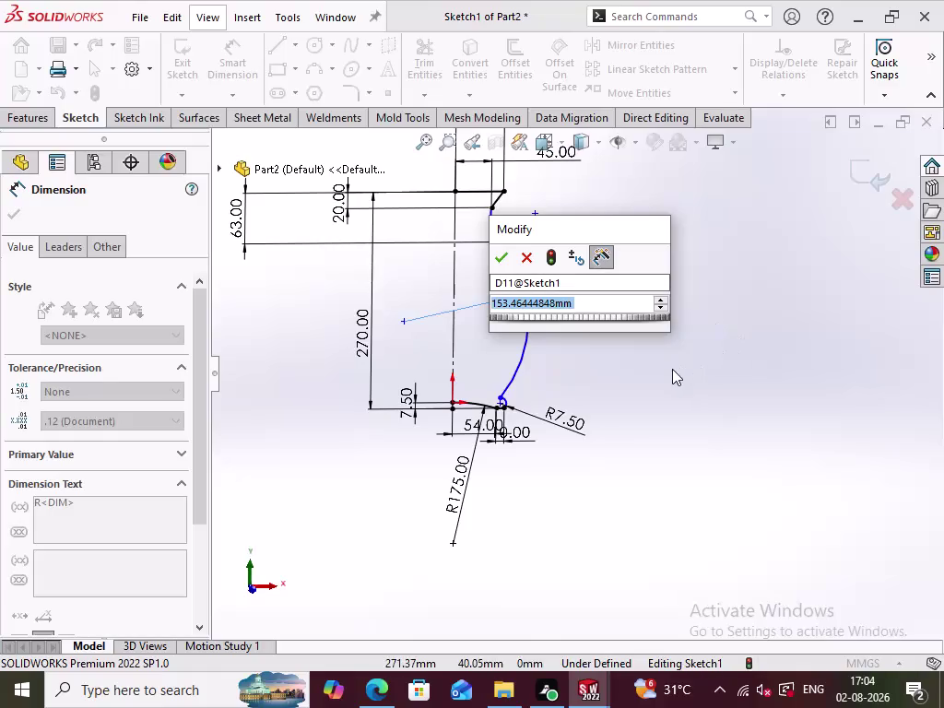
Discard the pending radius change and dismiss the sketch shortcut menu.
click(529, 251)
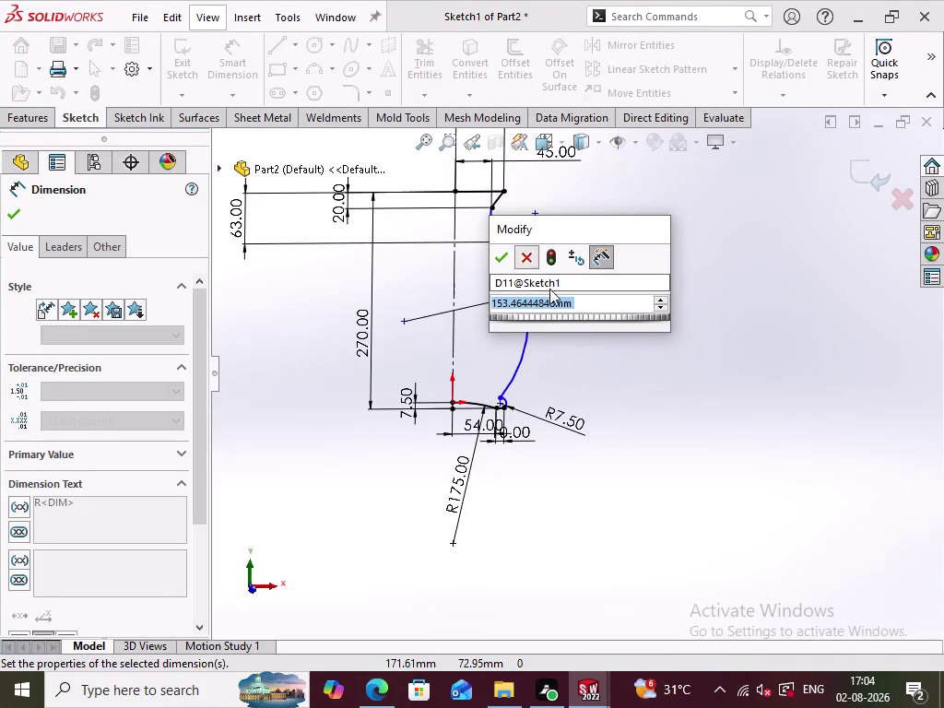
click(580, 353)
right_click(574, 274)
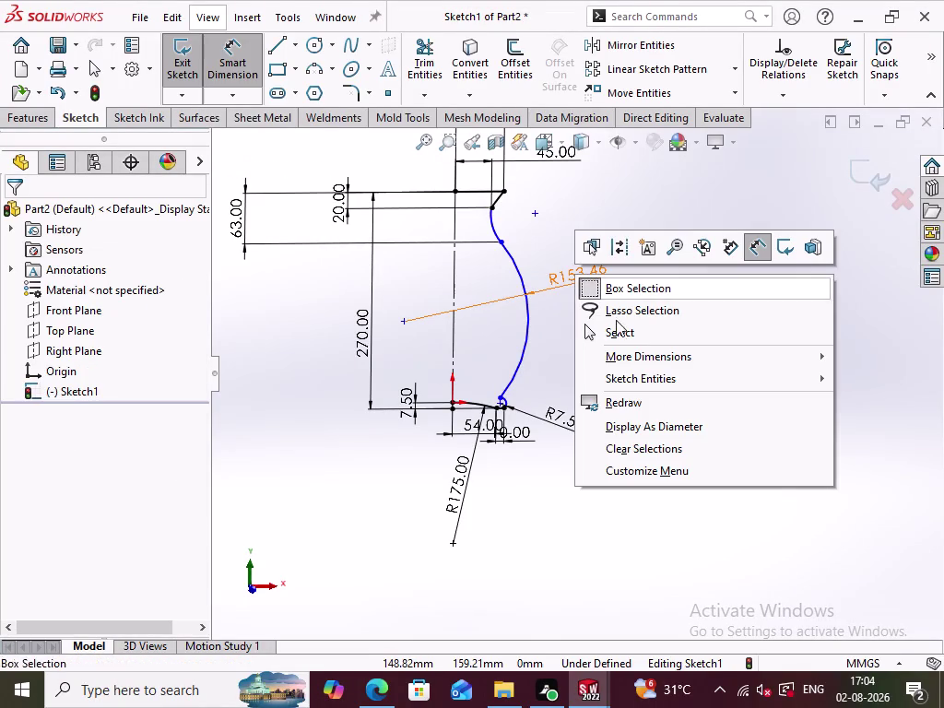
click(554, 495)
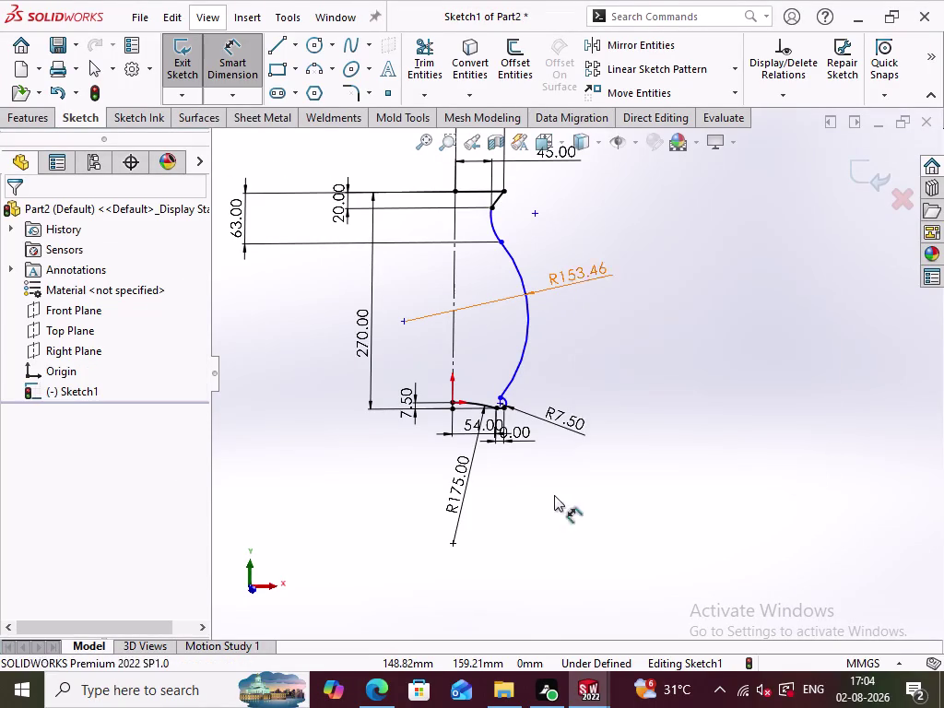
Try a 195 radius on the main arc, then undo the oversized result.
double_click(573, 280)
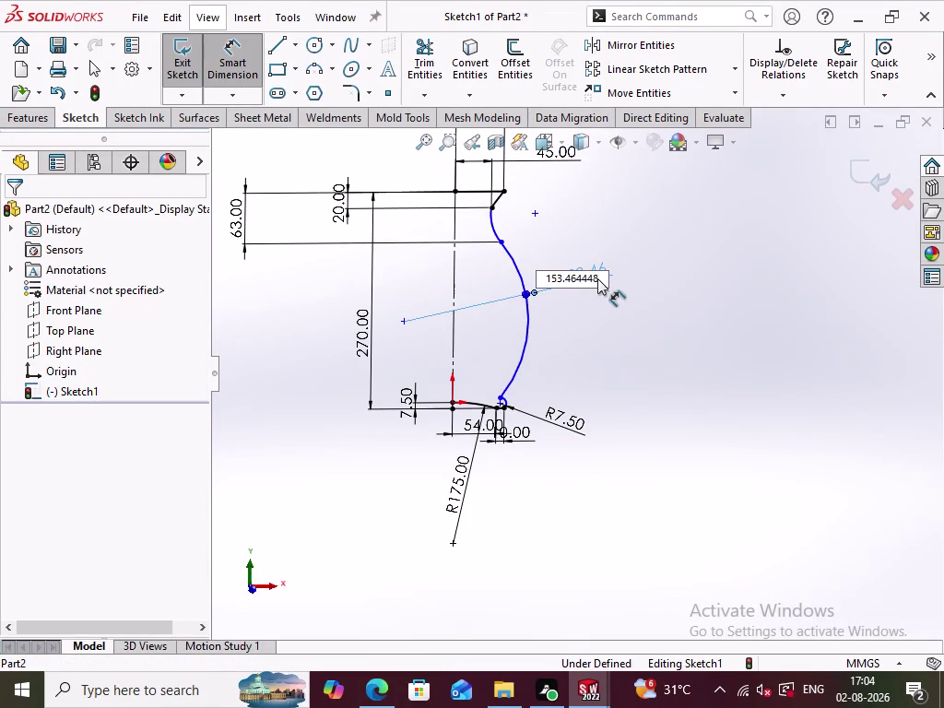
drag(597, 278, 531, 282)
key(1)
key(9)
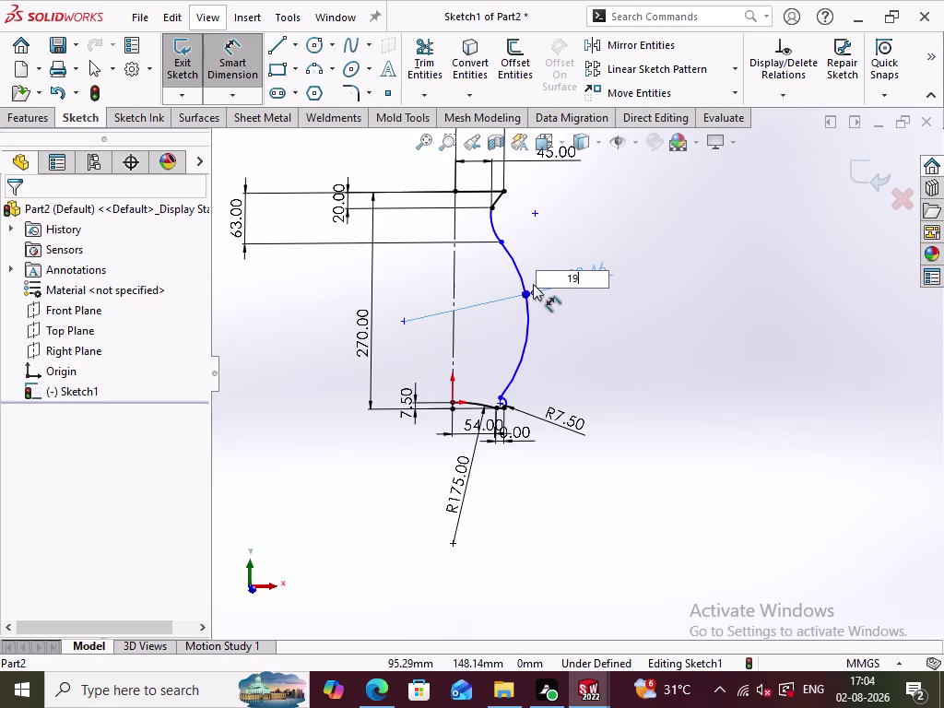
key(5)
key(Return)
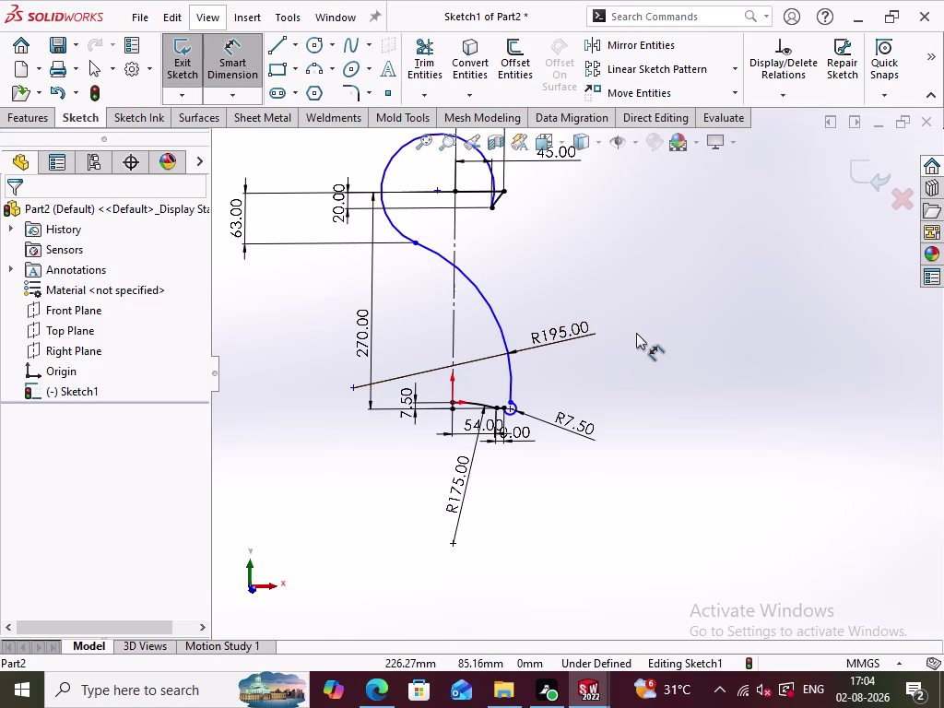
key(ctrl+z)
Reshape the neck by repositioning the curve's upper endpoint.
click(637, 335)
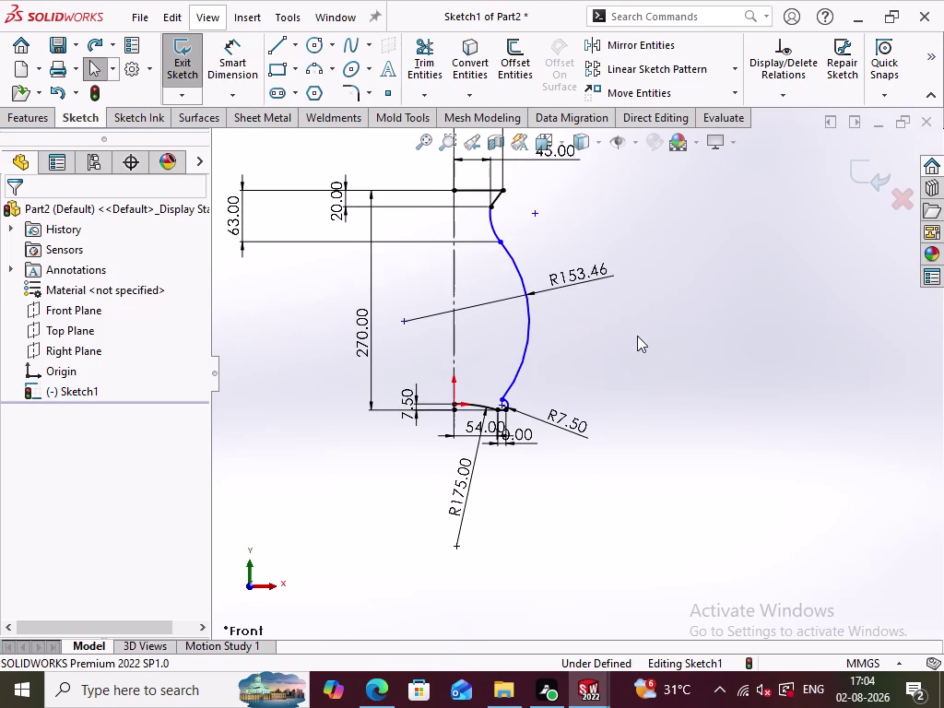
right_click(583, 278)
click(633, 468)
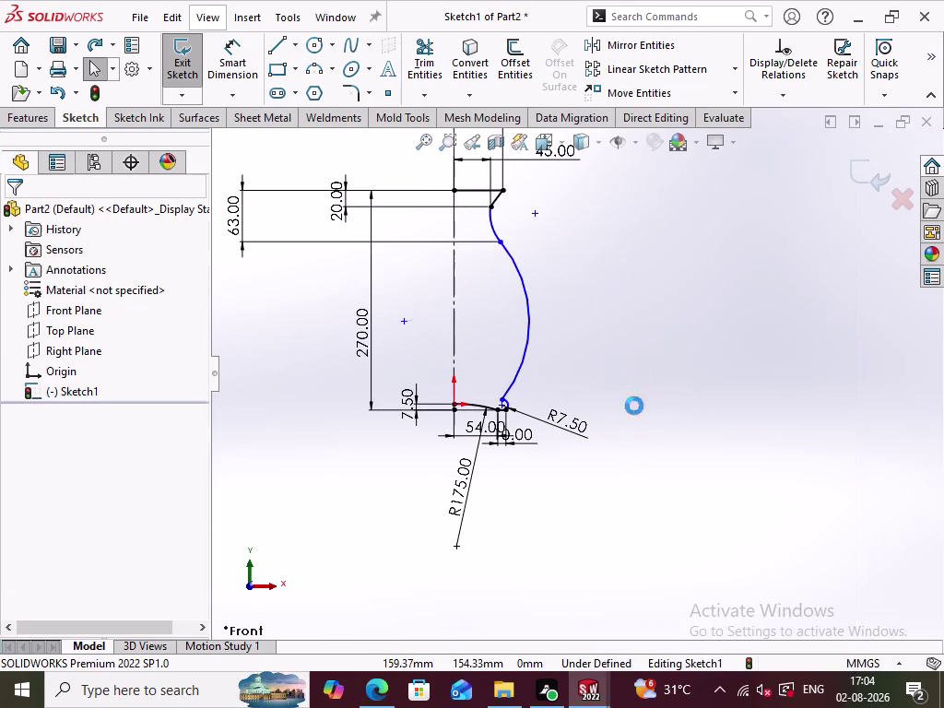
click(638, 334)
click(495, 206)
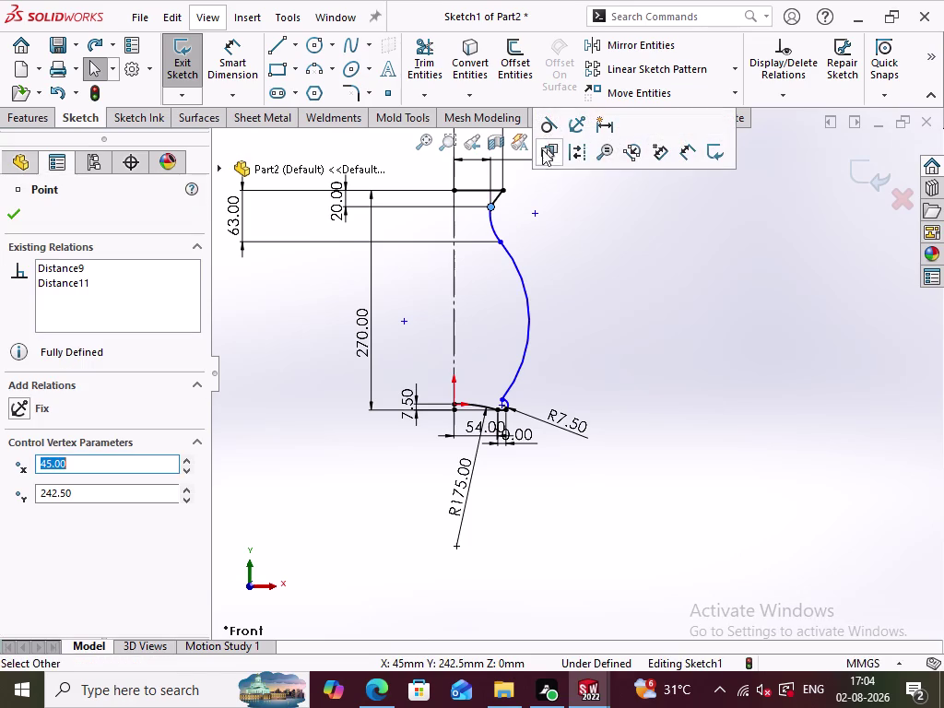
click(556, 126)
click(566, 271)
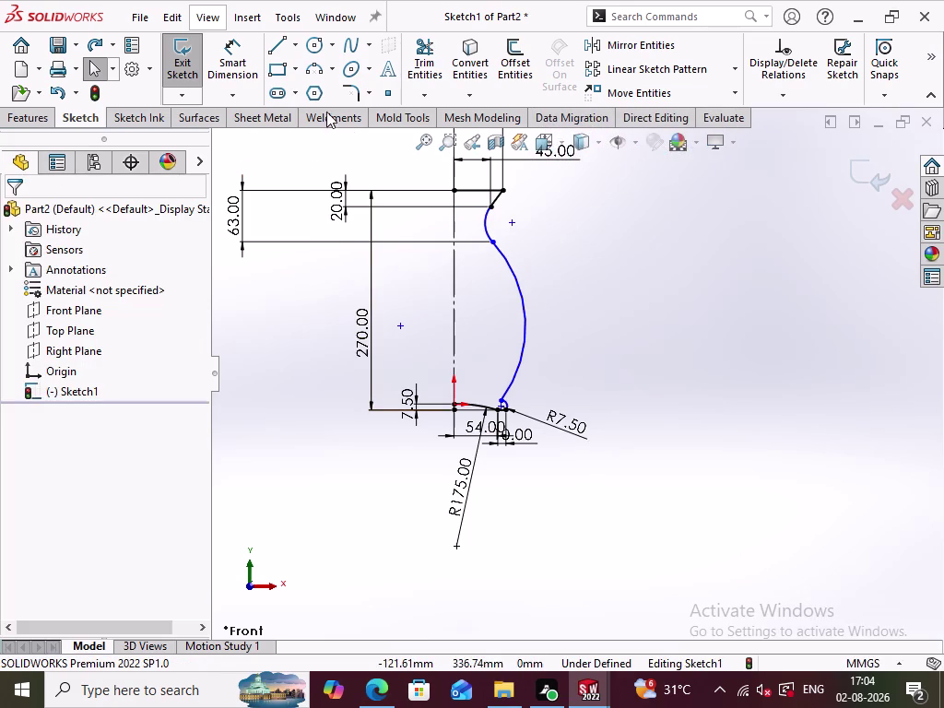
Retry a 195 radius on the main arc and acknowledge the invalid geometry warning.
click(227, 59)
click(513, 280)
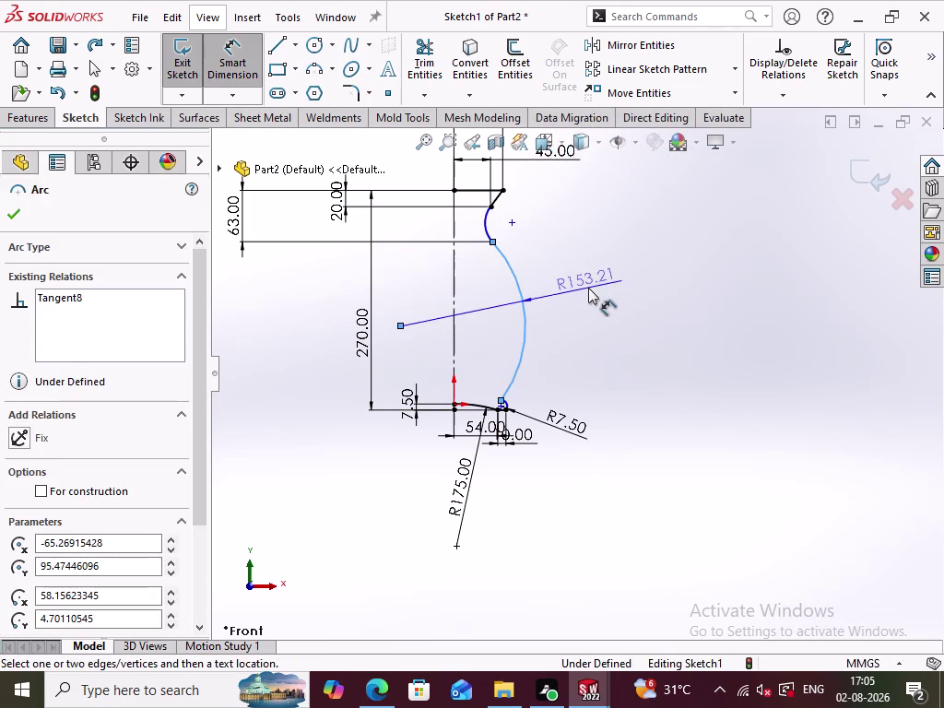
click(597, 289)
text(19)
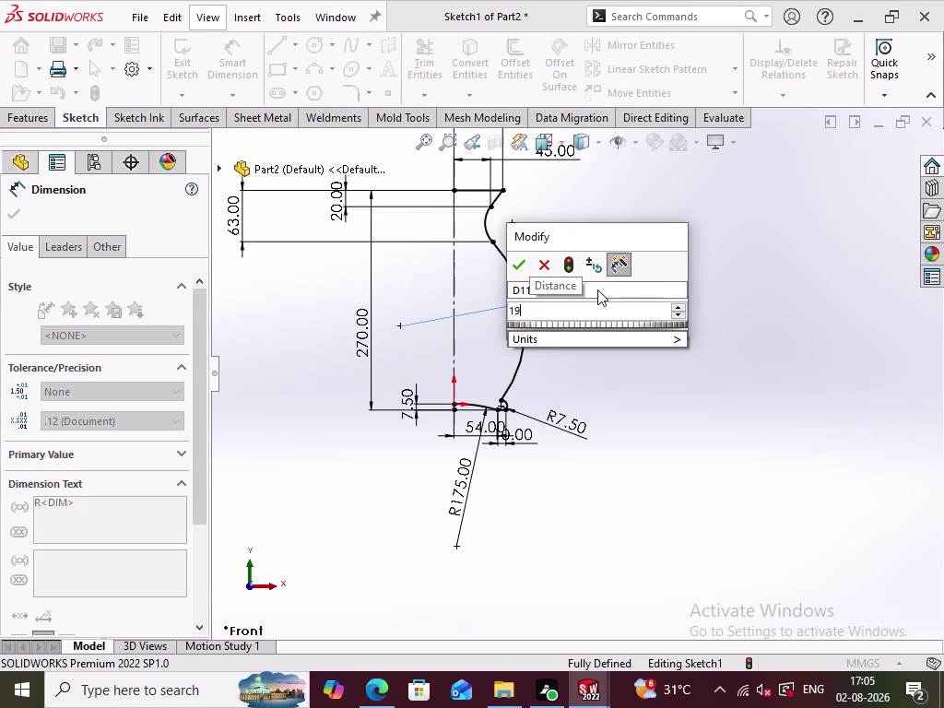
text(5)
key(Return)
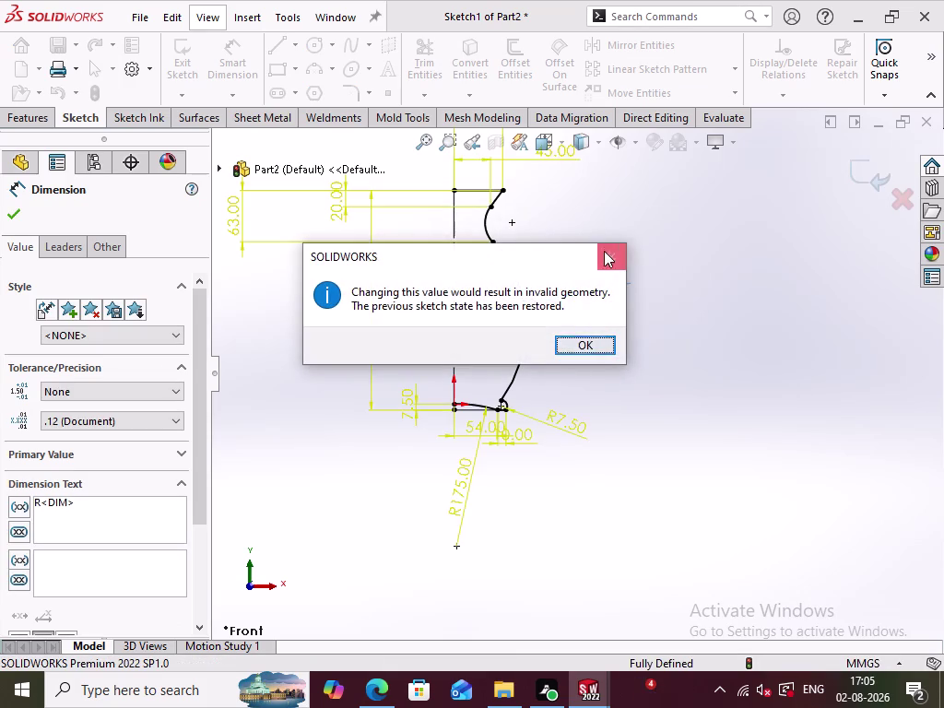
click(603, 248)
click(643, 343)
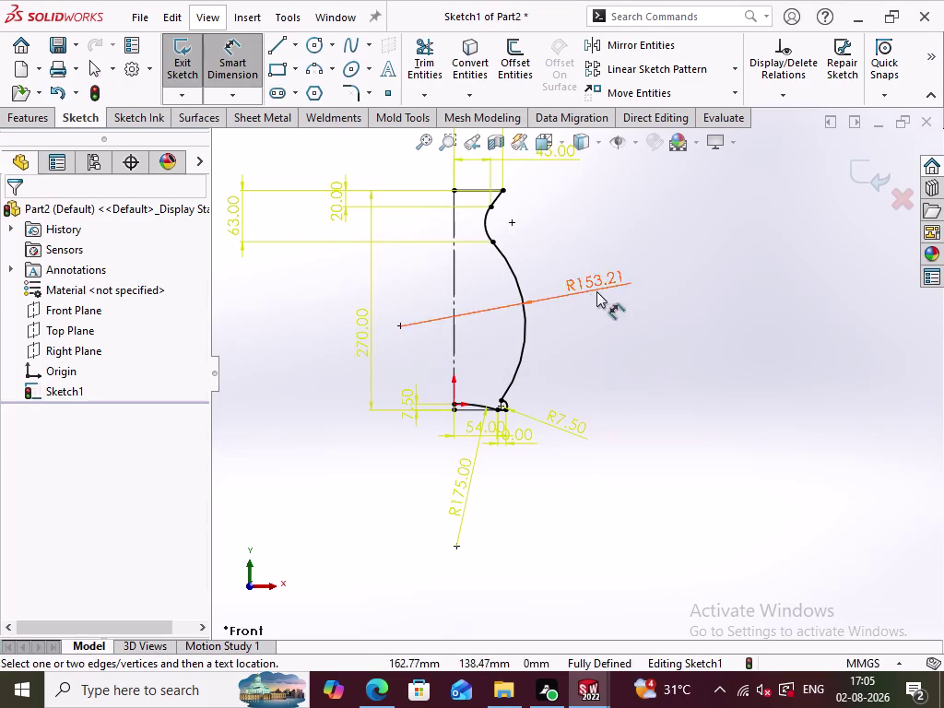
Undo to remove the main arc's radius dimension.
key(ctrl+z)
click(628, 326)
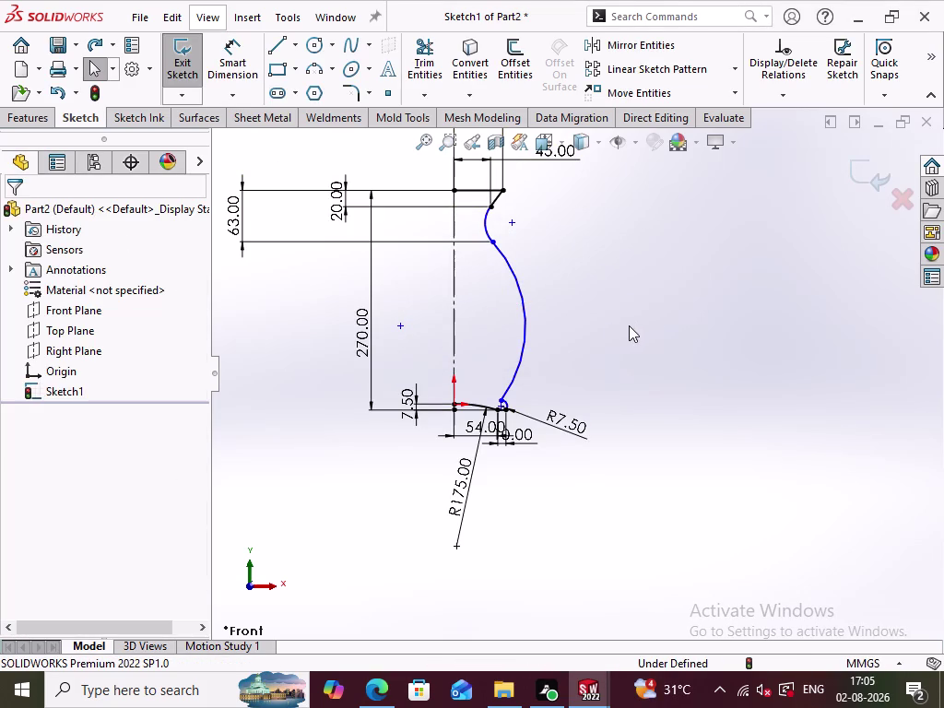
scroll(up, 3)
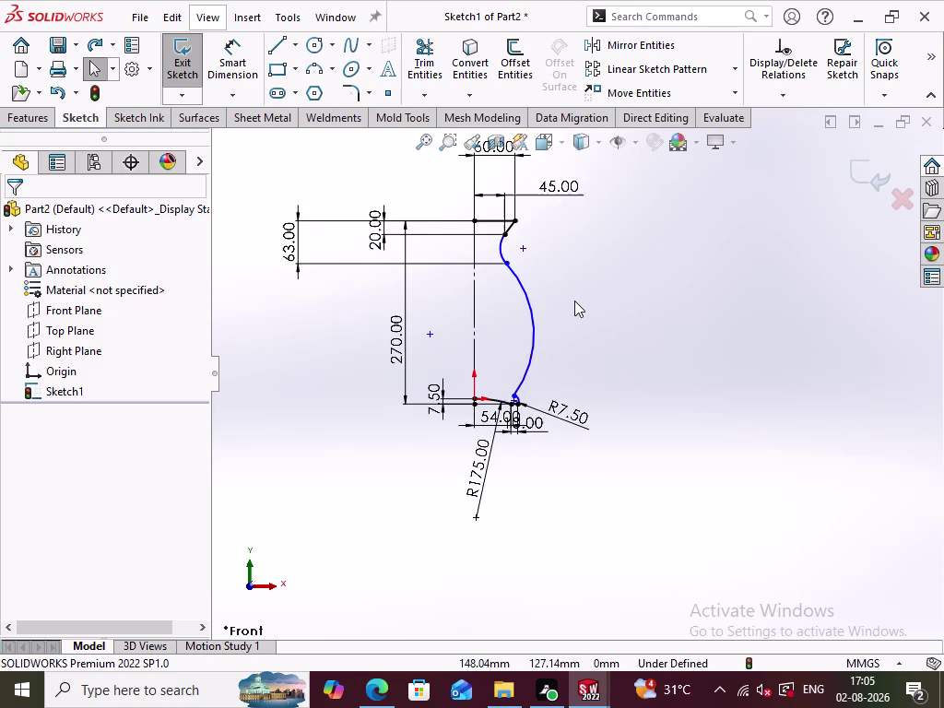
Try a 55 radius on the small upper arc, accept the warning, and undo.
scroll(up, 3)
double_click(244, 68)
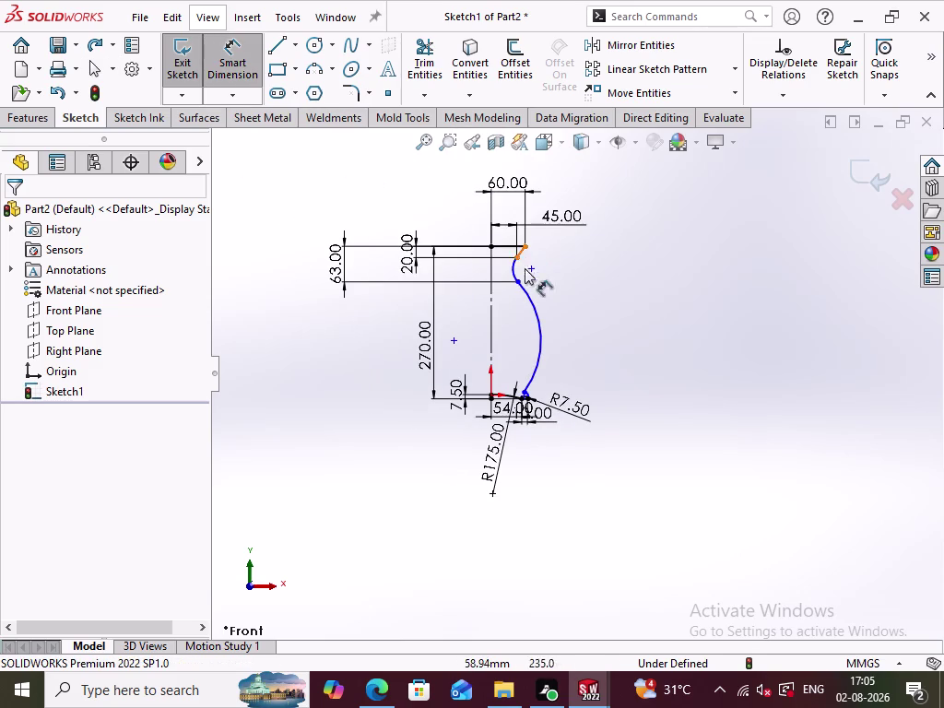
click(517, 270)
click(573, 262)
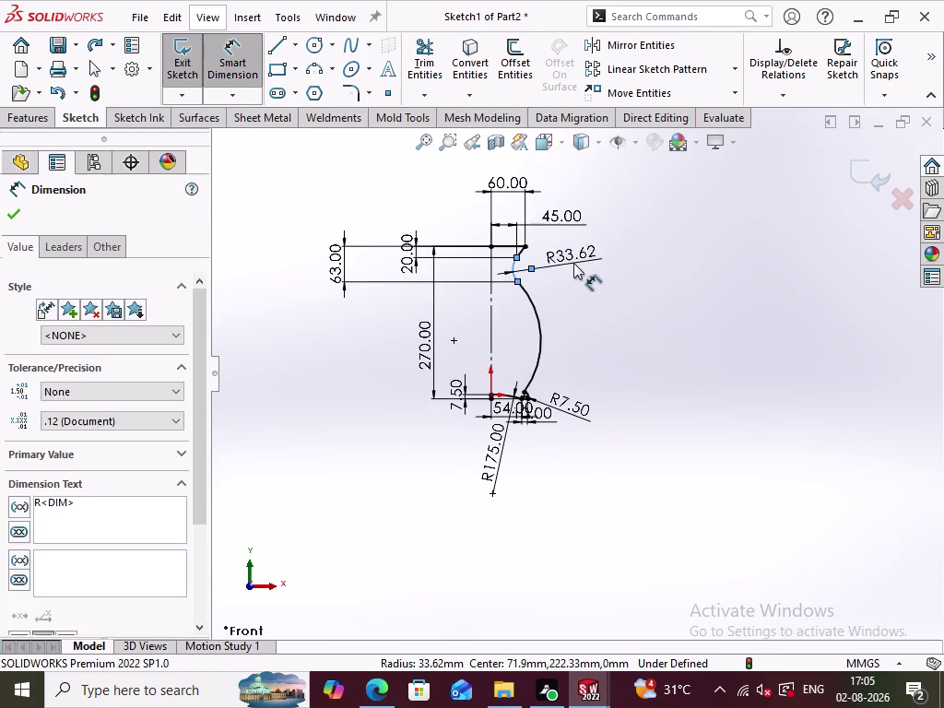
text(55)
key(Return)
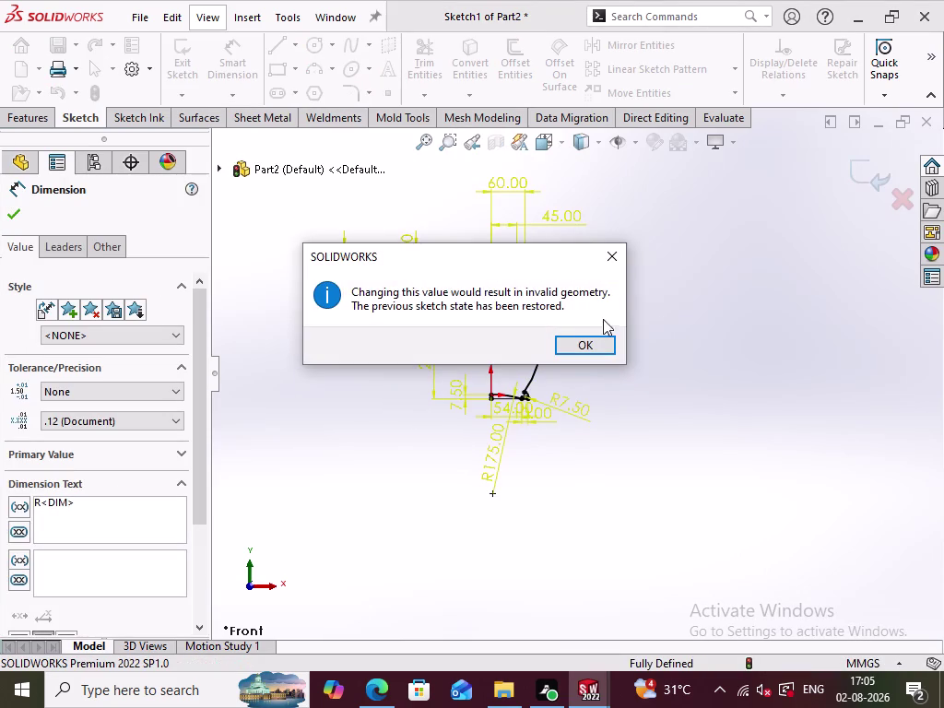
click(615, 244)
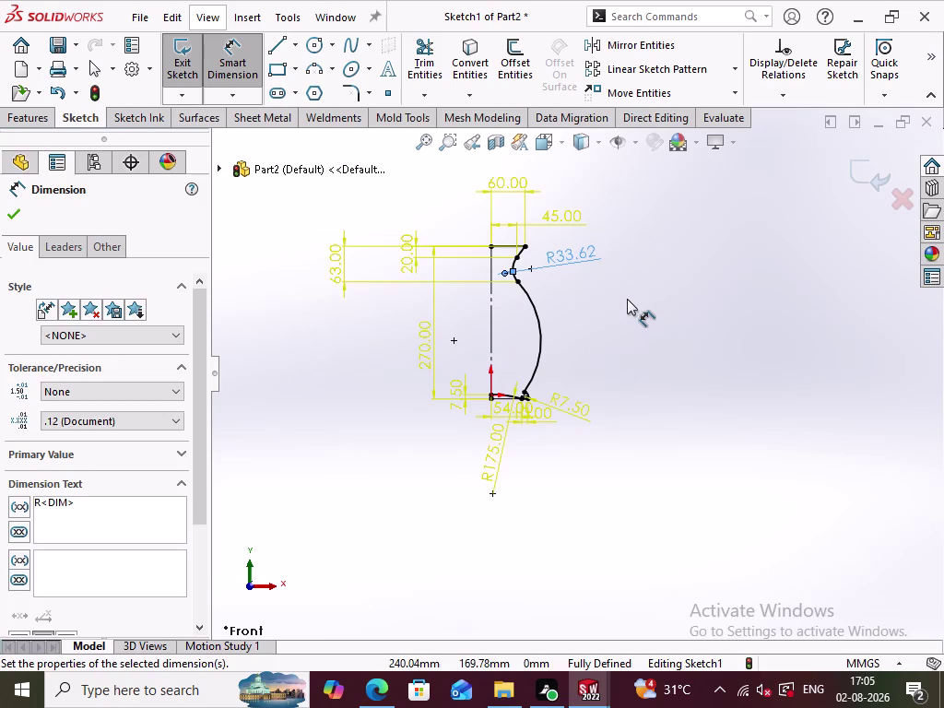
key(ctrl+z)
click(618, 328)
Delete the 270 overall height dimension.
scroll(down, 3)
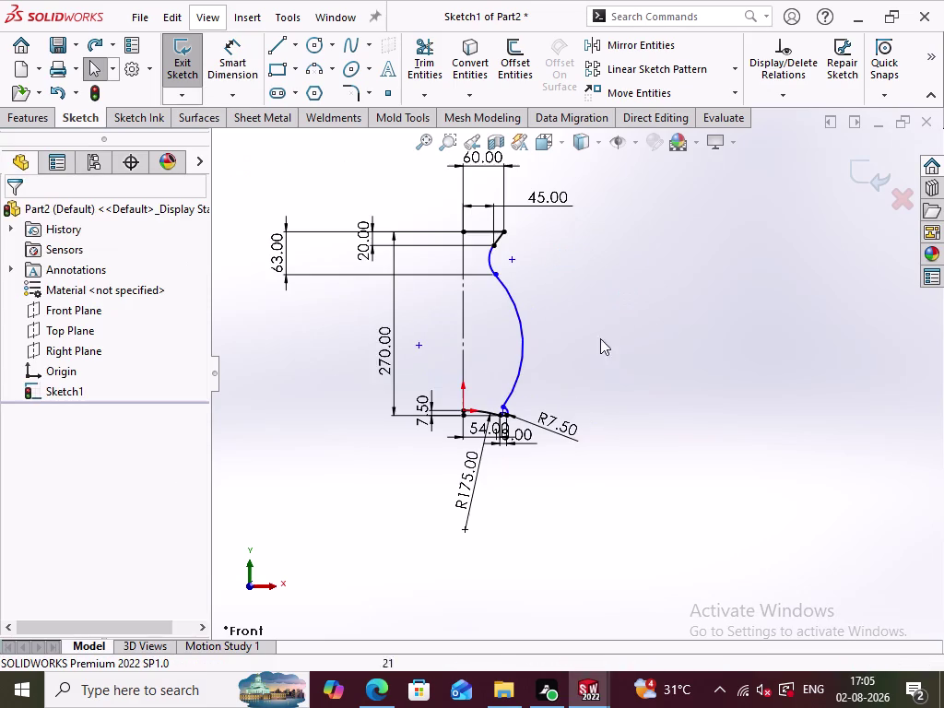
right_click(388, 343)
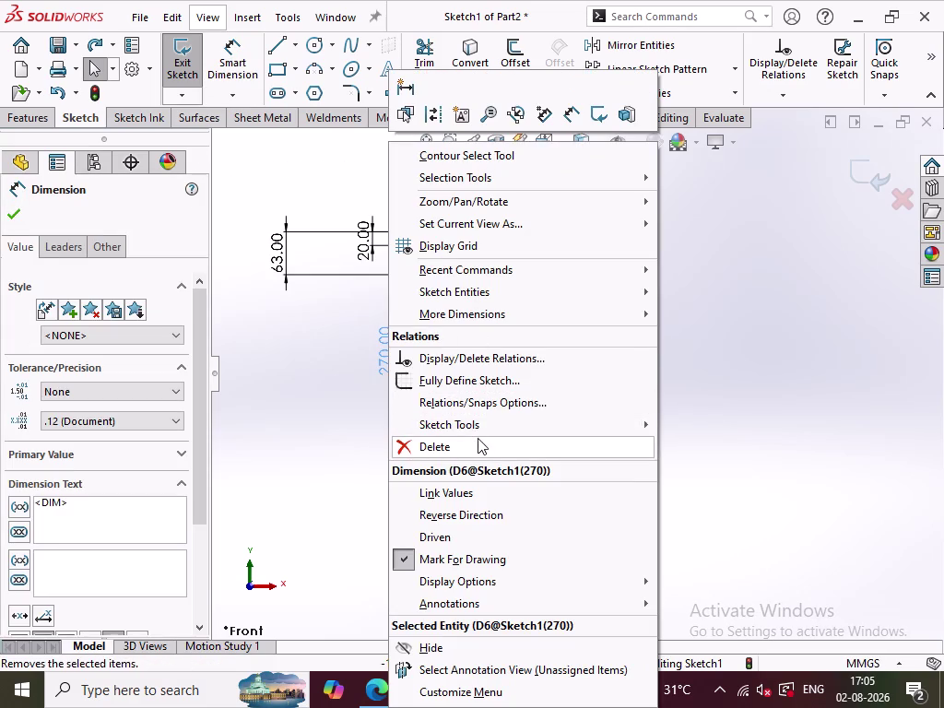
click(478, 443)
click(662, 367)
Retry 55 on the upper arc radius, undo it, and exit the sketch.
click(230, 56)
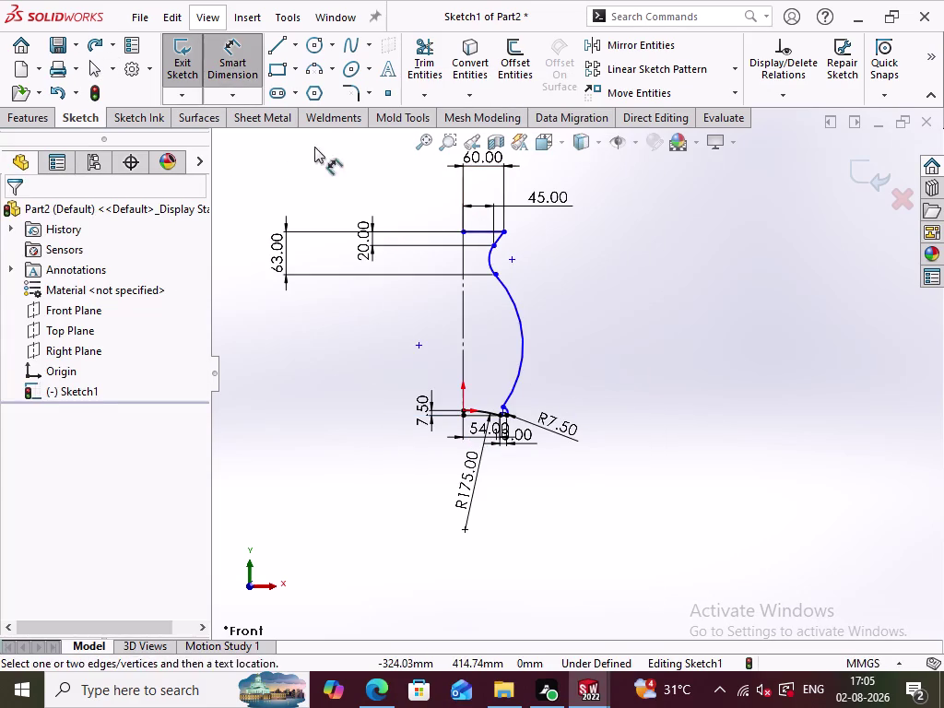
click(488, 260)
click(550, 252)
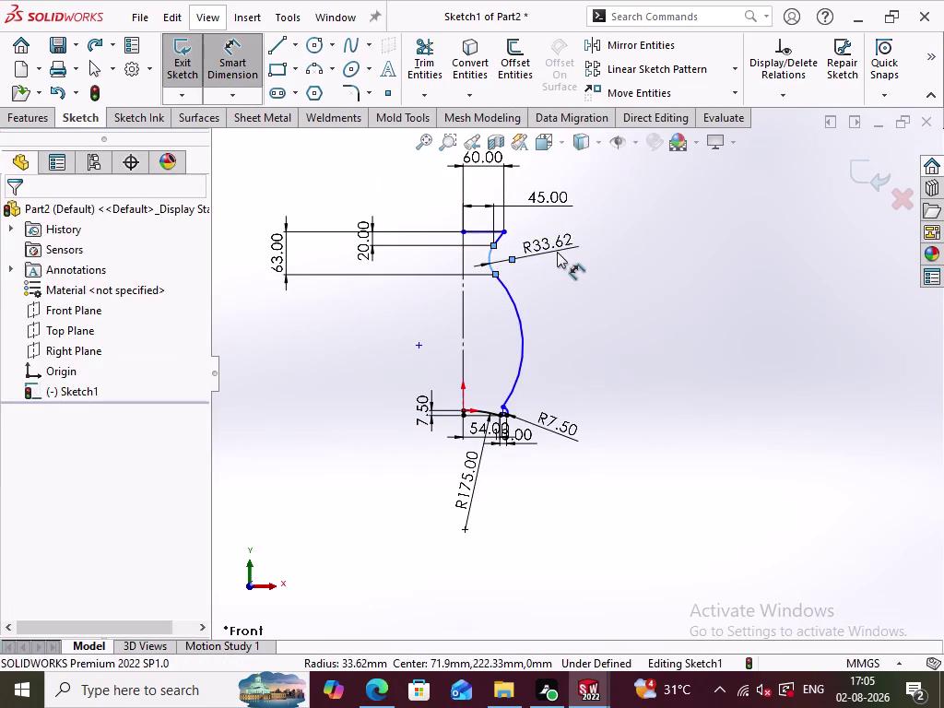
text(55)
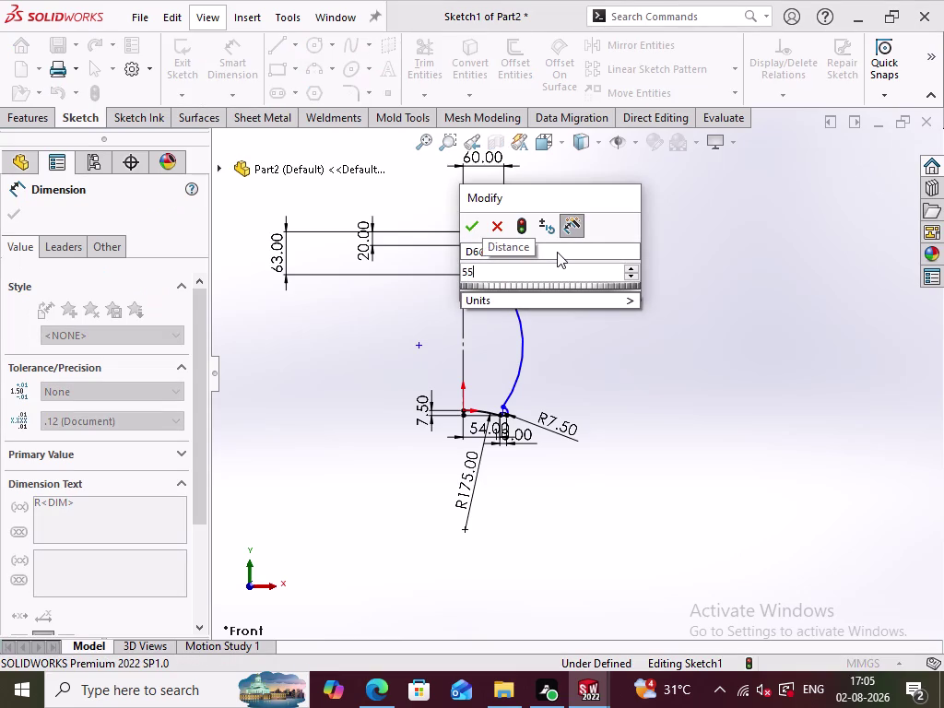
key(Return)
click(598, 342)
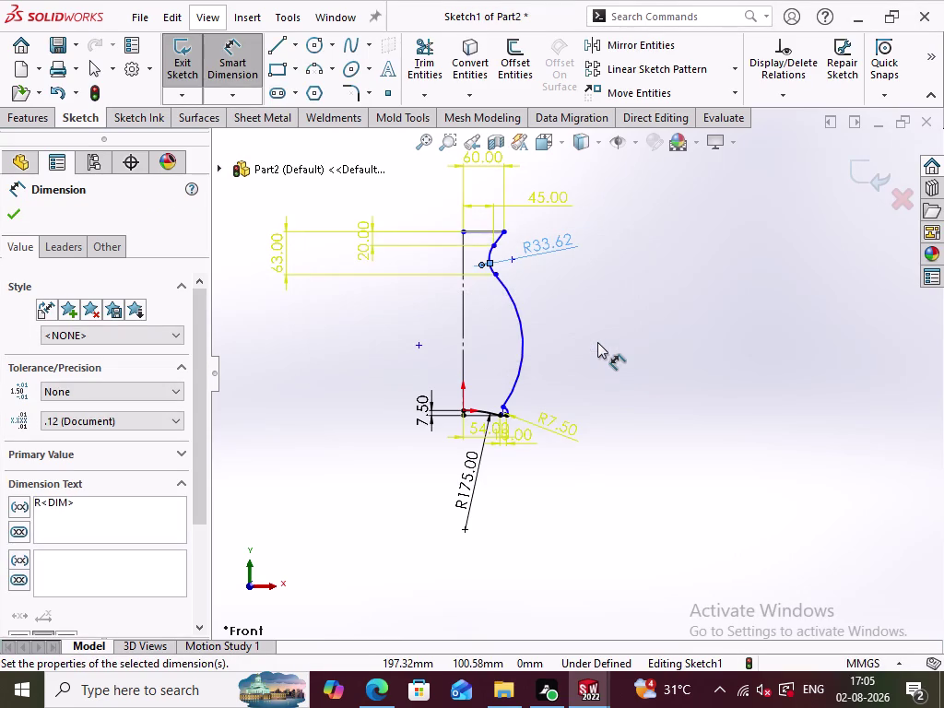
key(ctrl+z)
click(600, 337)
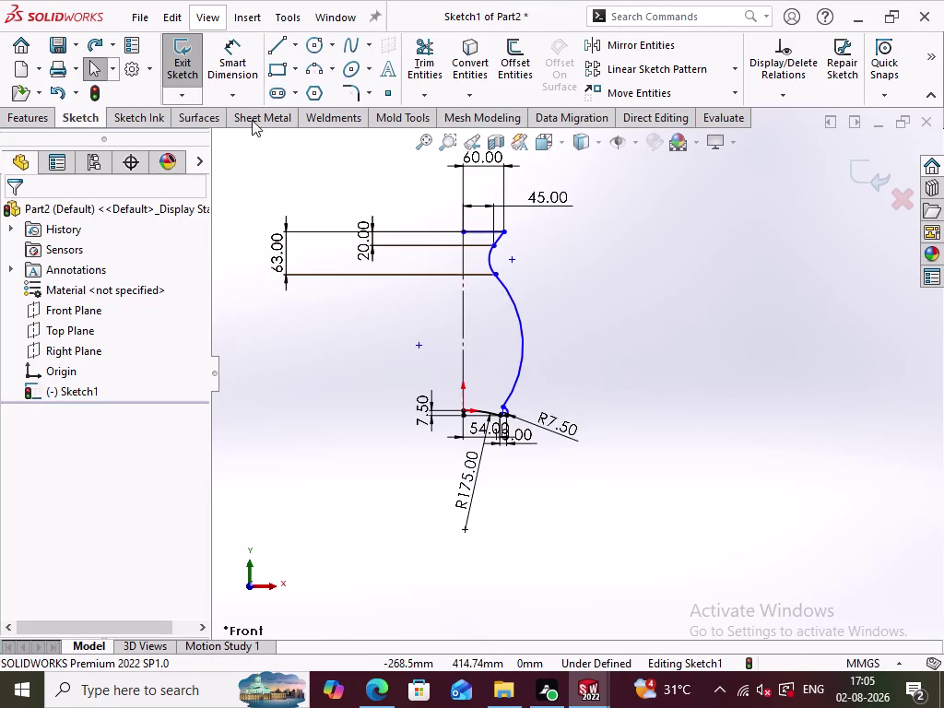
double_click(93, 96)
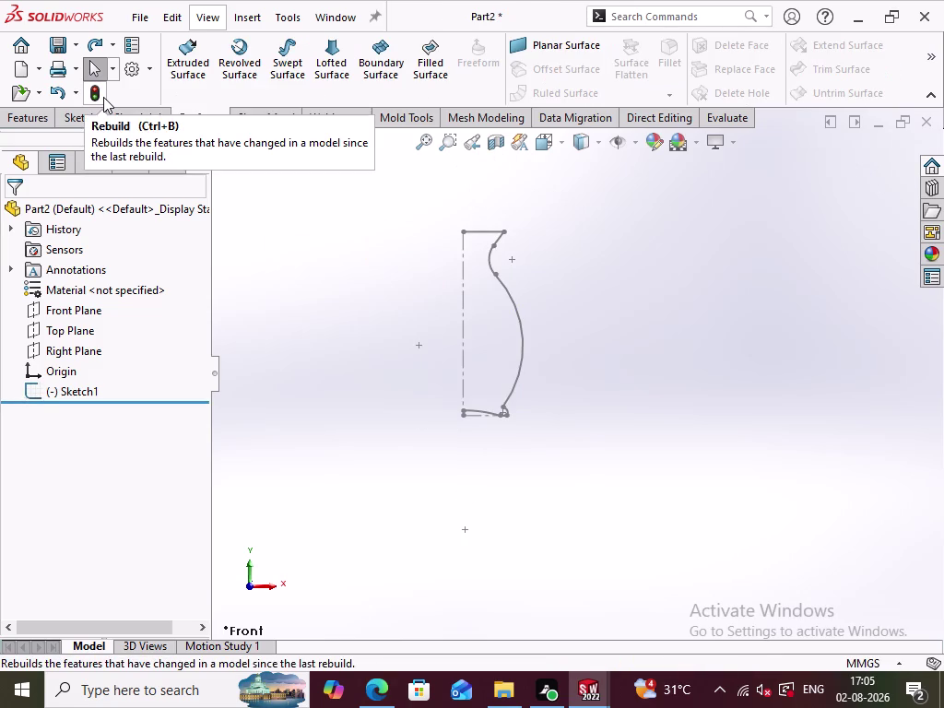
Rebuild, reopen the sketch, and try a 55 upper arc radius, dismissing the warning.
click(382, 370)
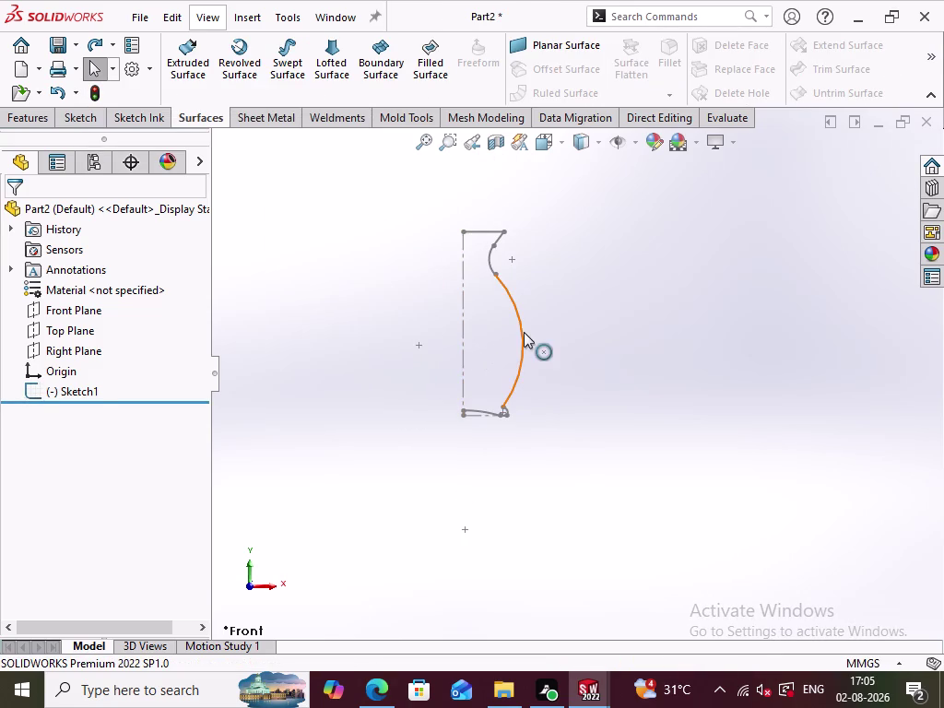
double_click(523, 331)
click(592, 344)
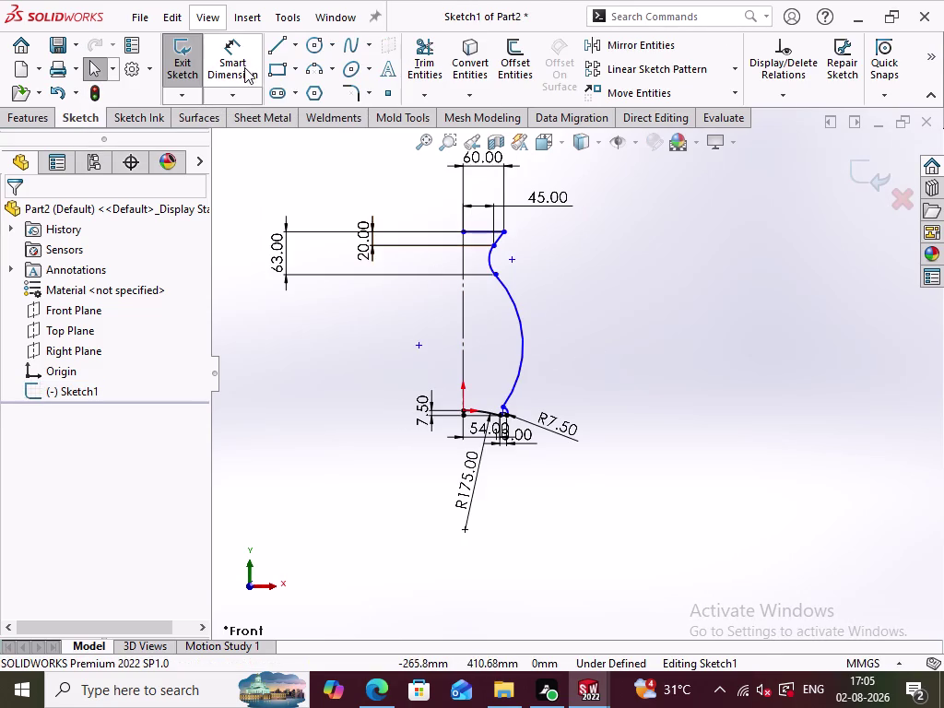
click(244, 68)
double_click(491, 260)
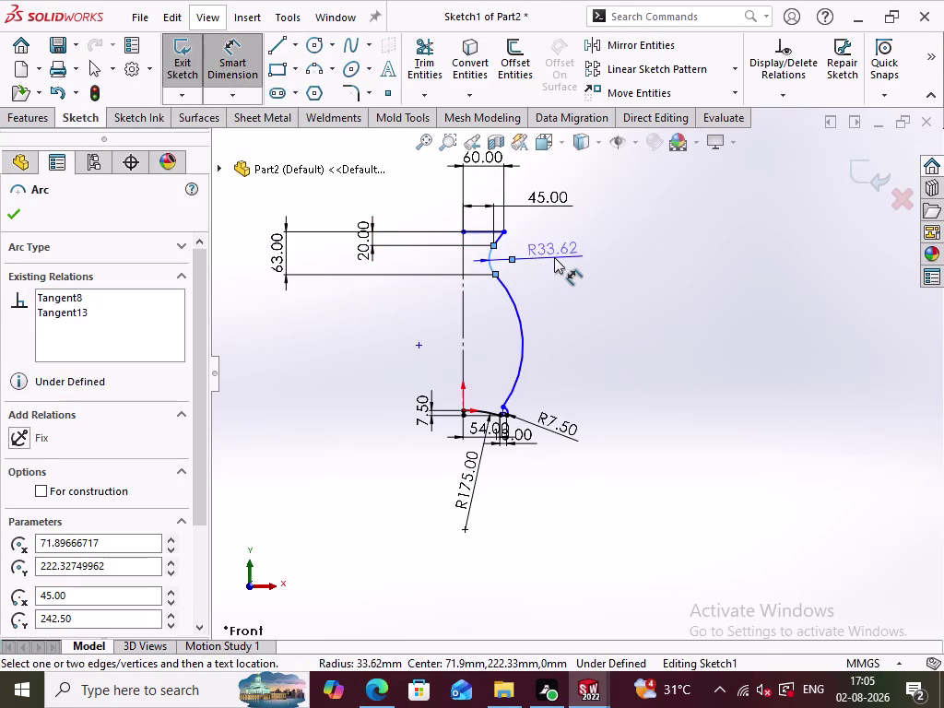
click(554, 258)
text(55)
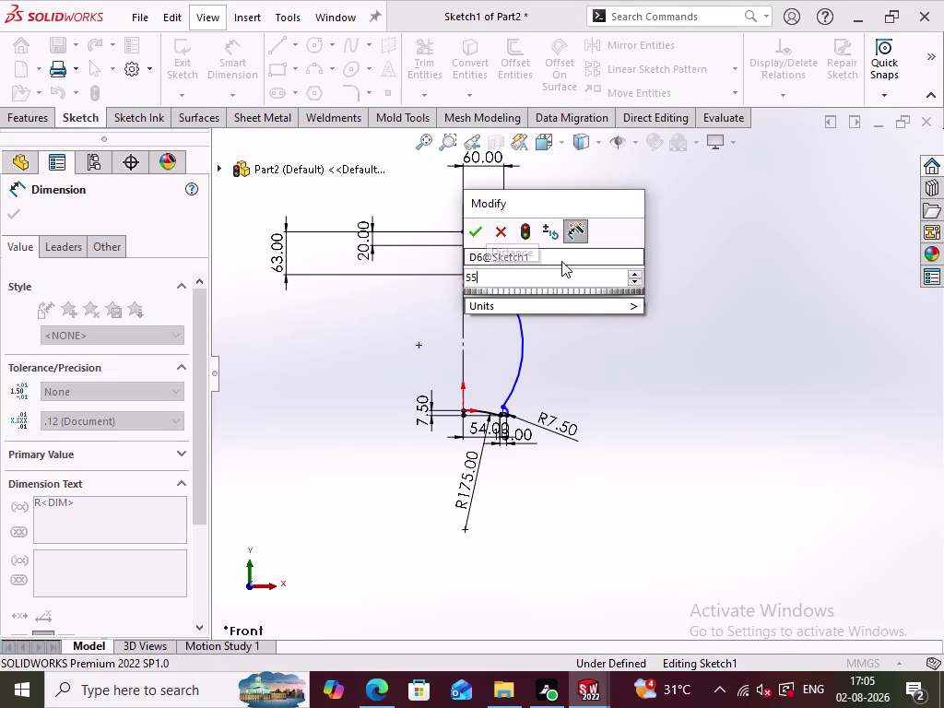
key(Return)
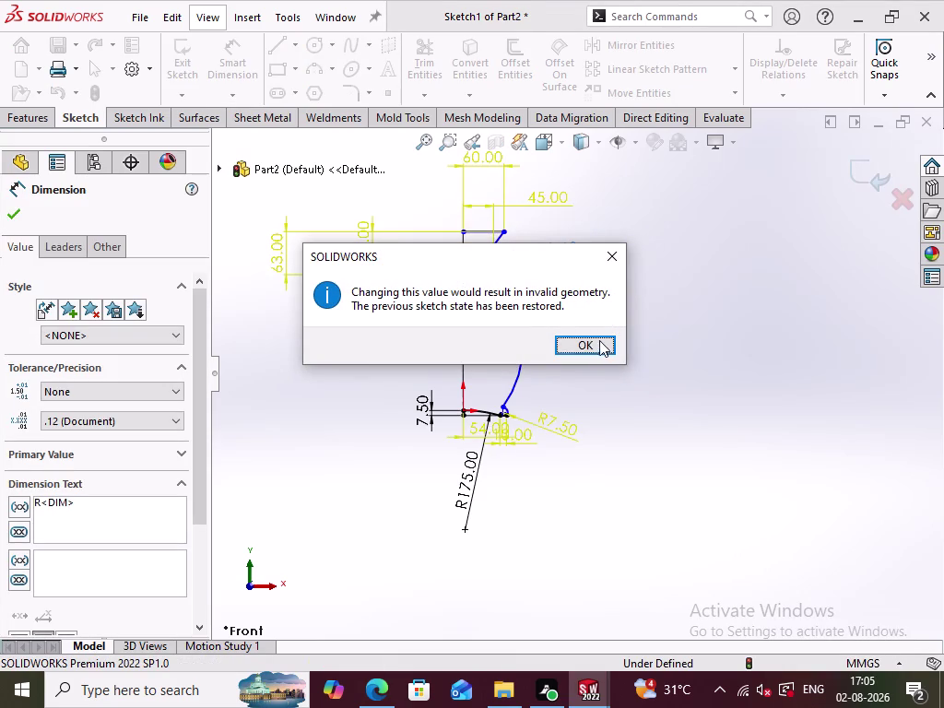
click(586, 343)
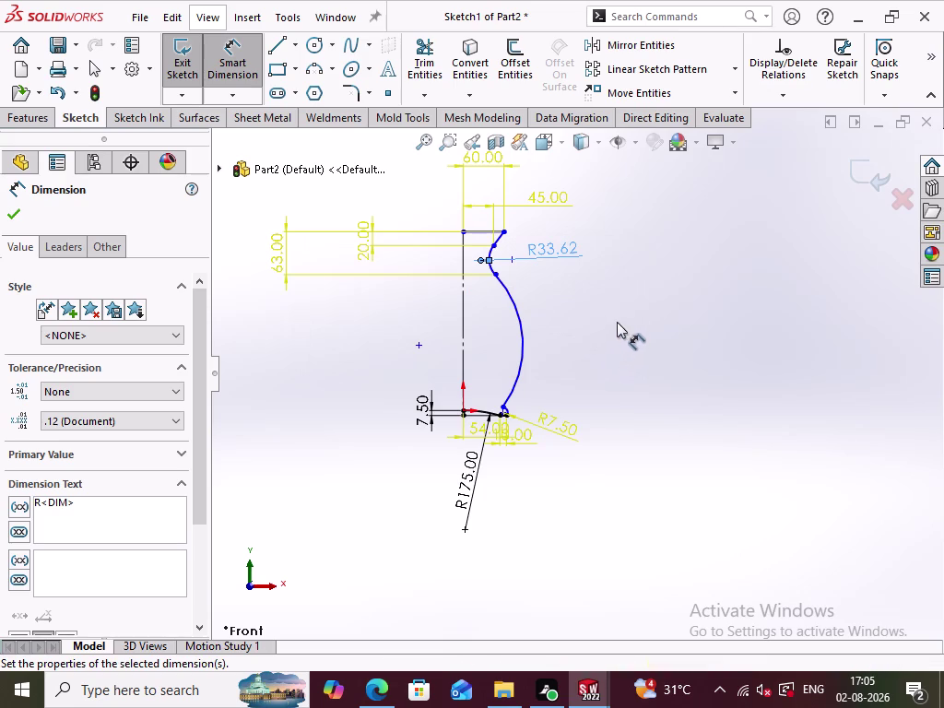
Exit, rebuild, reopen the sketch, and retry 55 on R33.62, dismissing the warning.
click(88, 84)
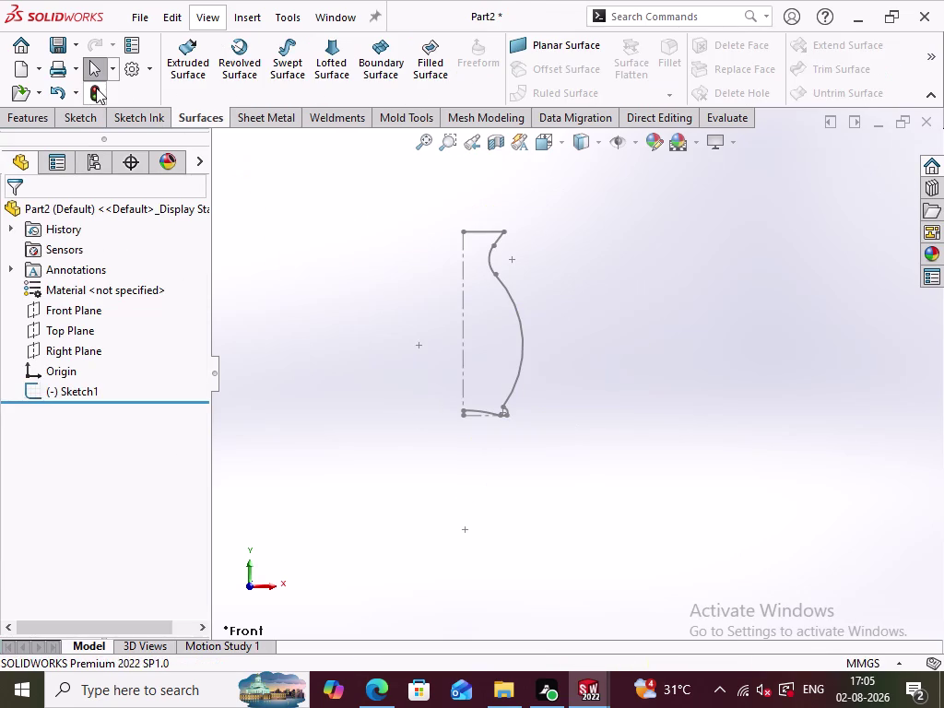
double_click(87, 92)
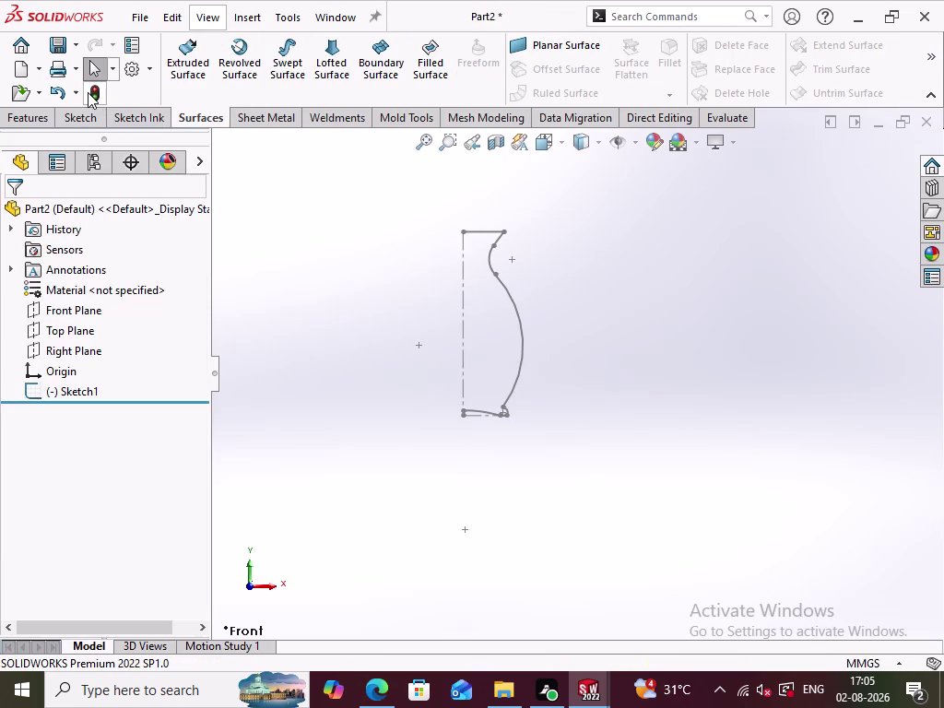
triple_click(88, 92)
click(87, 93)
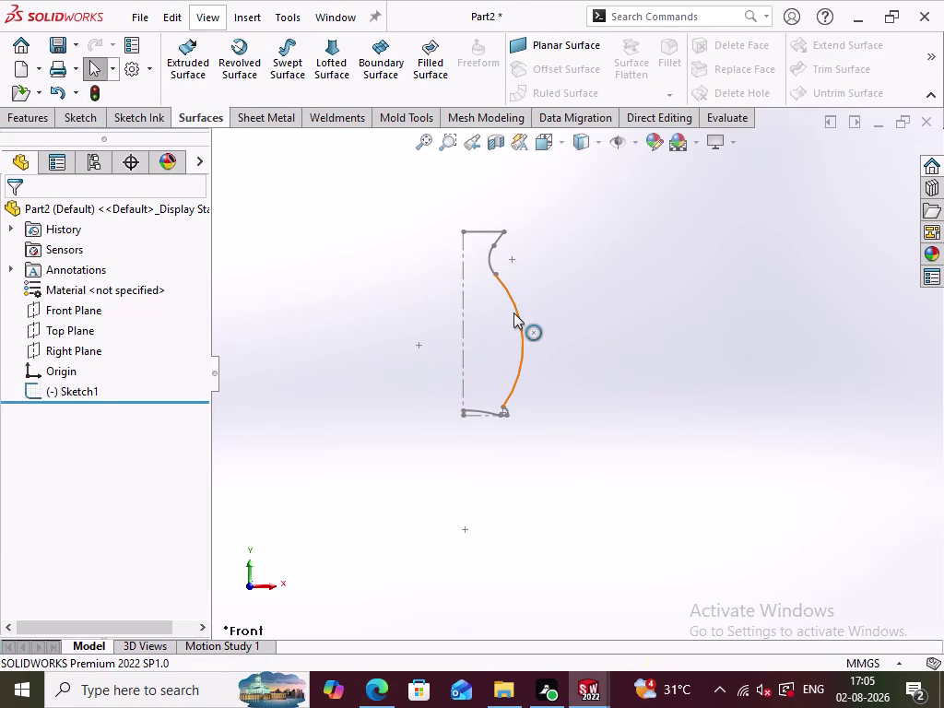
double_click(514, 313)
click(584, 362)
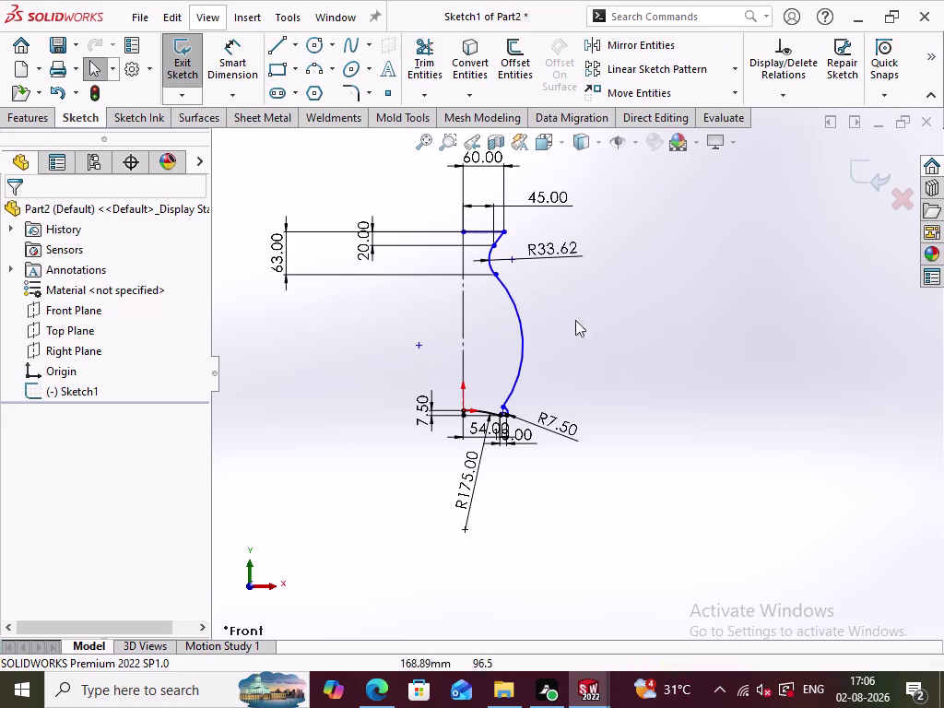
double_click(553, 253)
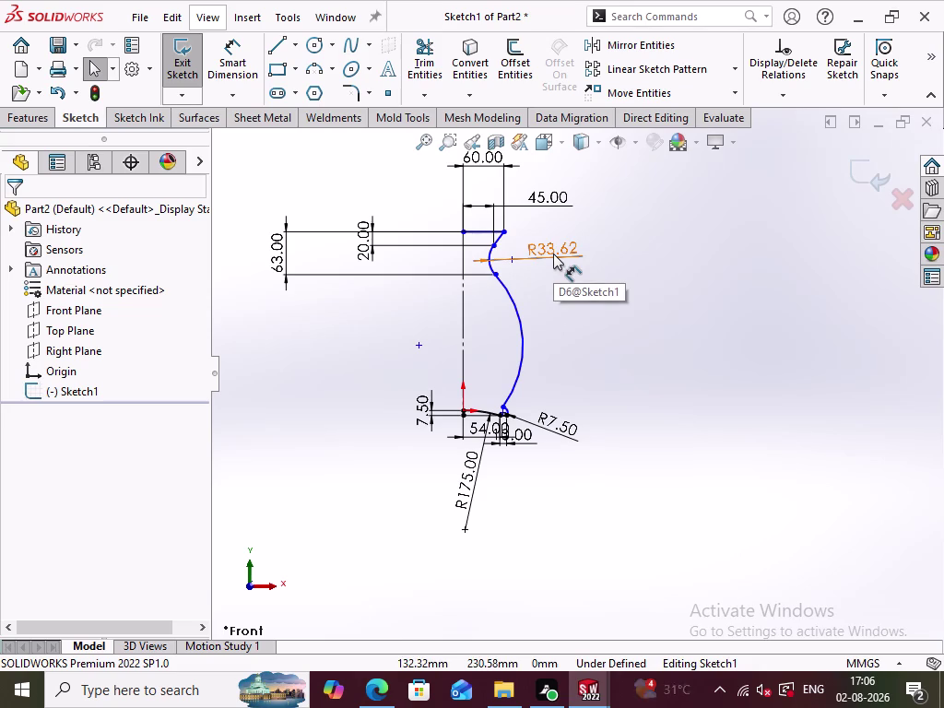
text(55)
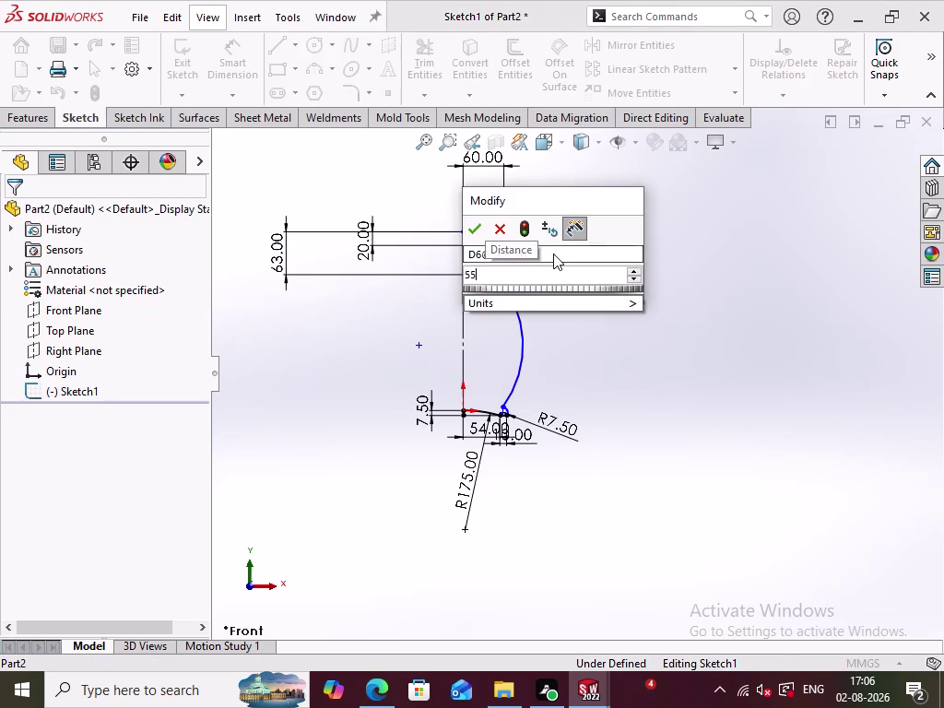
key(Return)
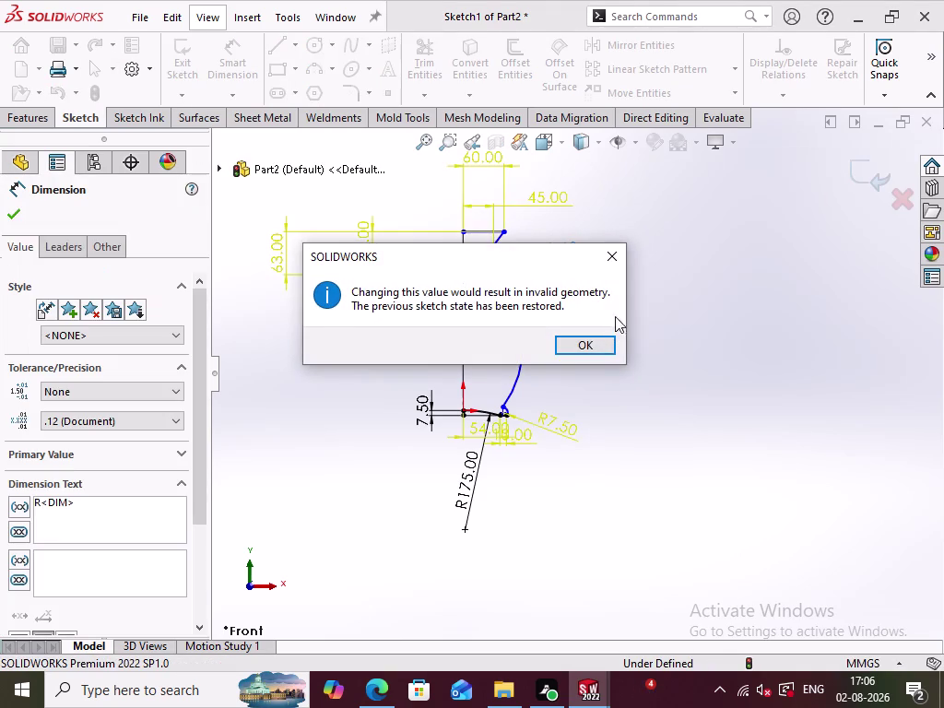
click(614, 254)
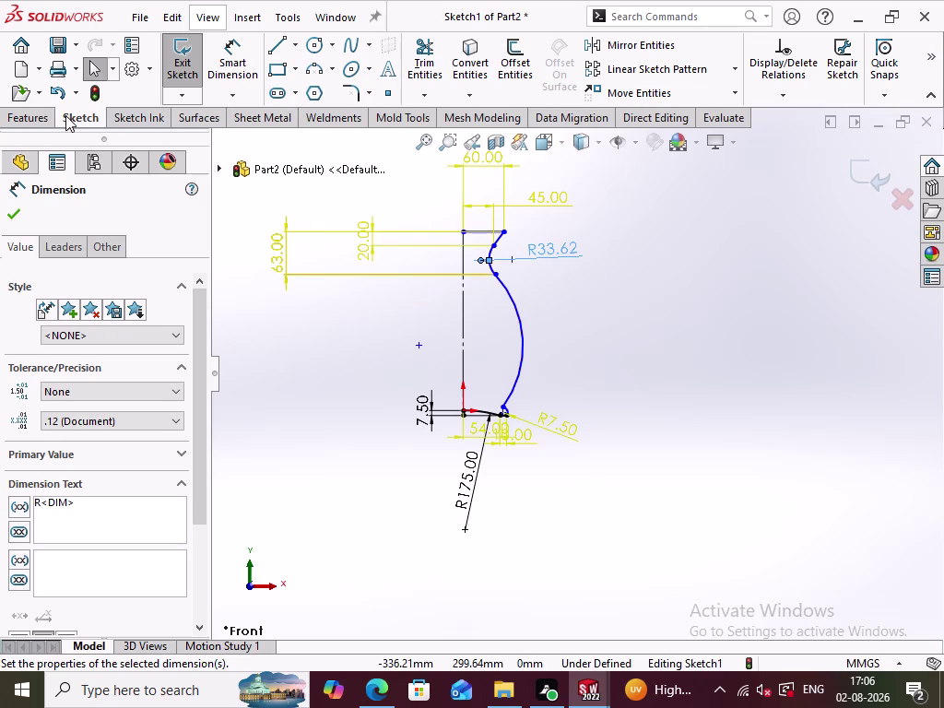
Leave, rebuild, reopen Sketch1, and delete the R33.62 radius dimension.
click(95, 100)
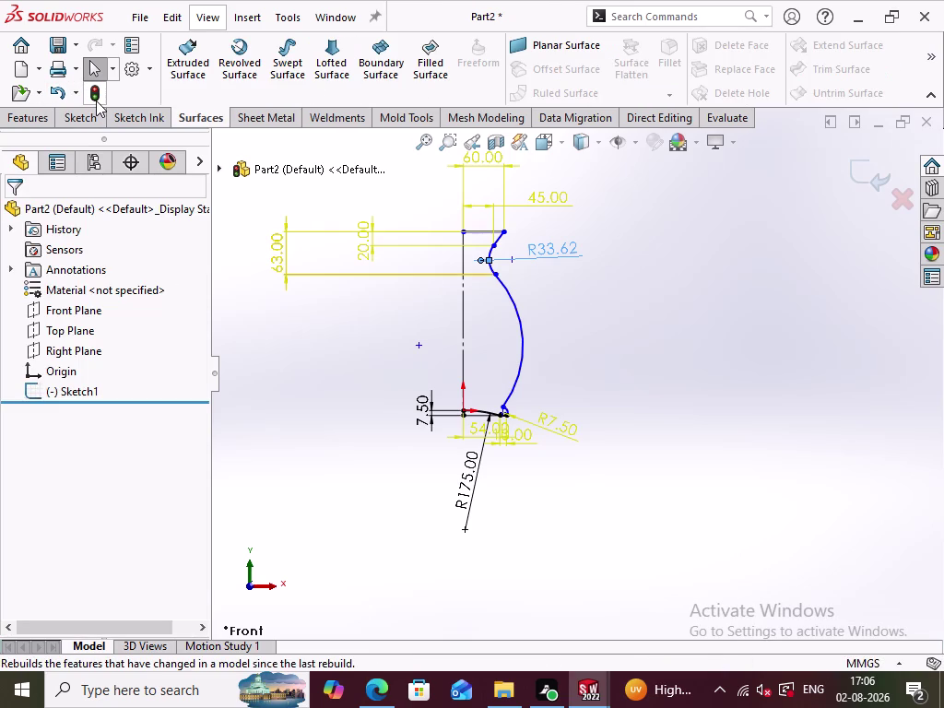
click(96, 91)
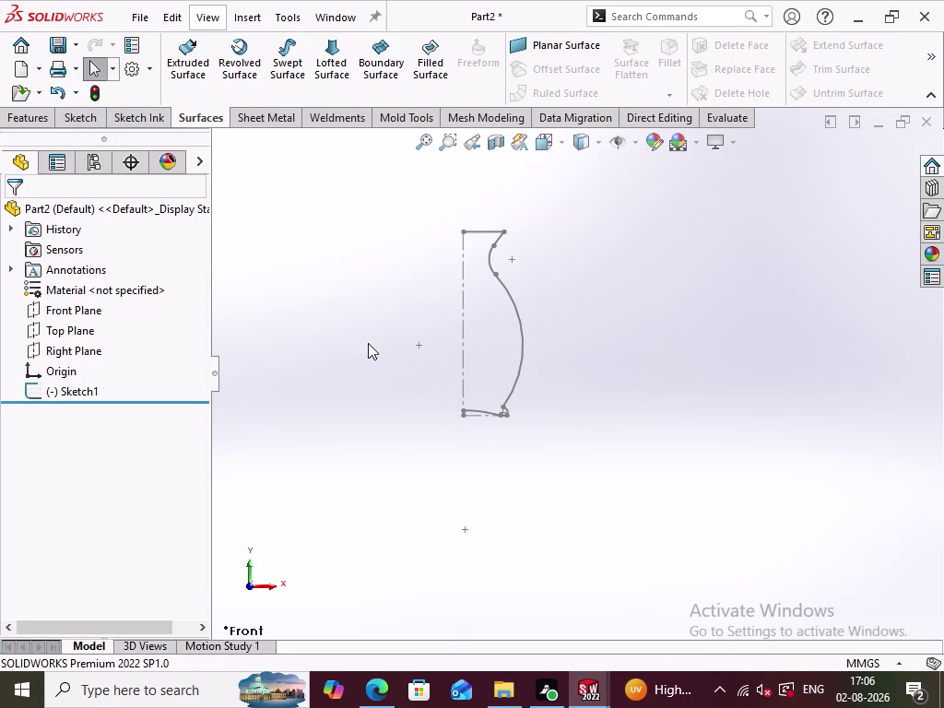
click(368, 343)
click(526, 317)
double_click(519, 318)
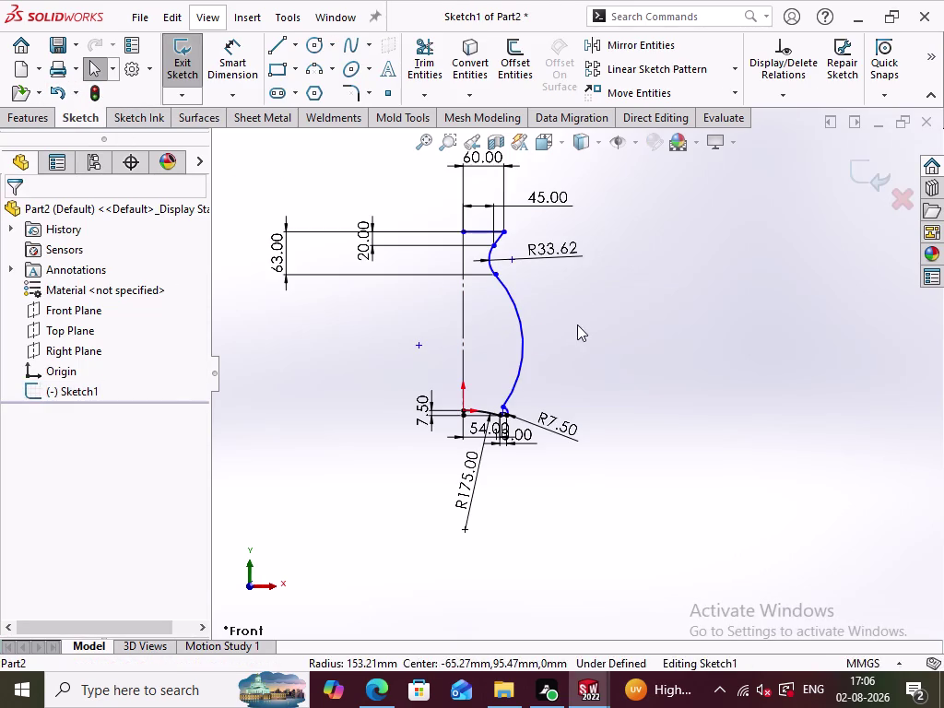
click(578, 324)
right_click(557, 251)
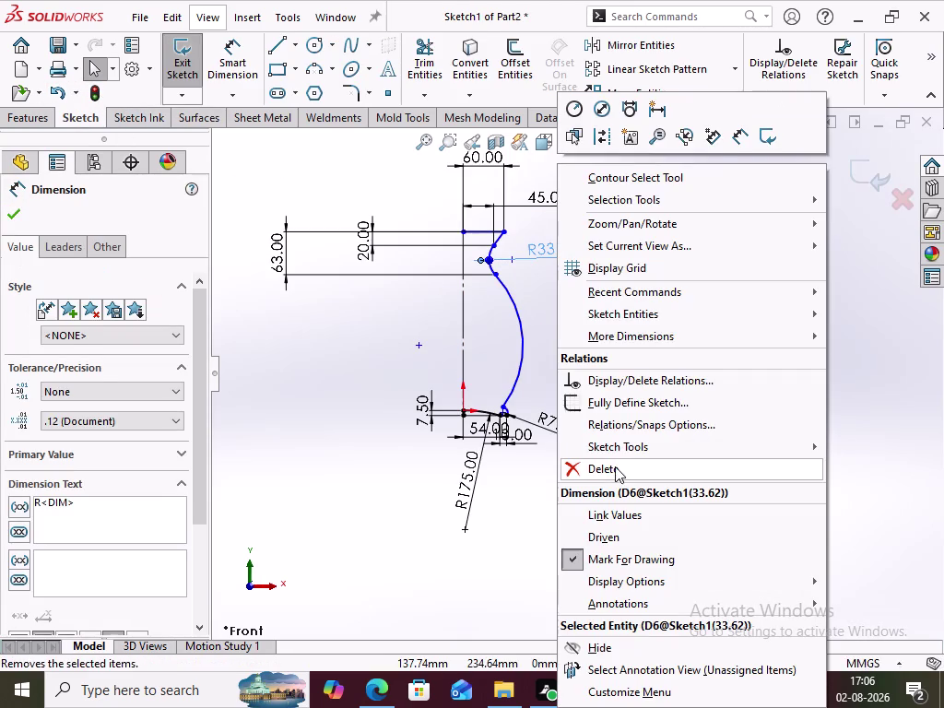
click(615, 466)
click(587, 358)
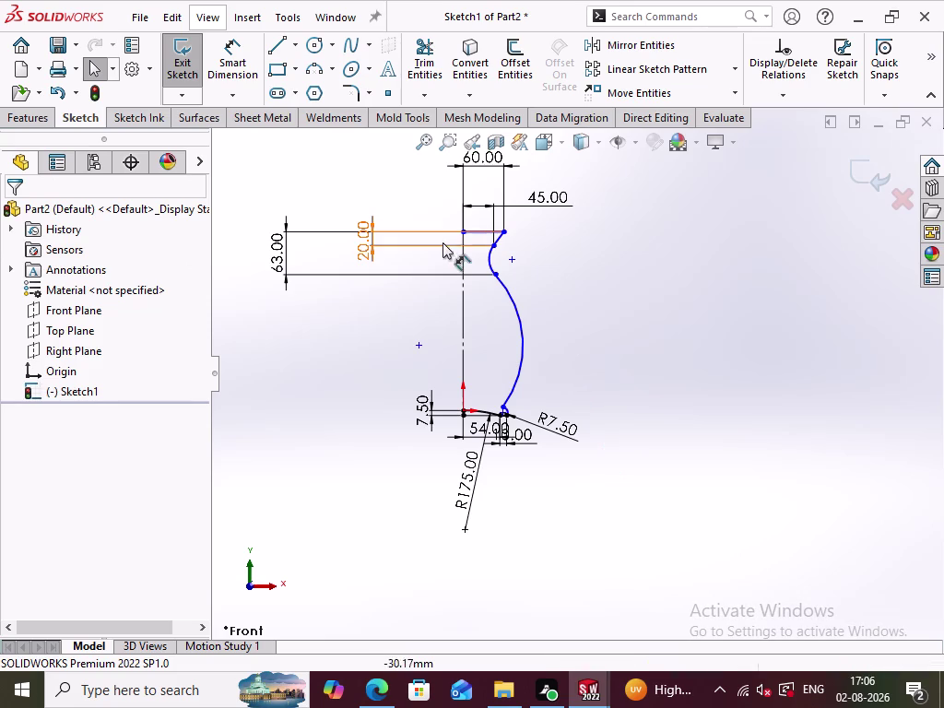
Drag the top corner of the profile to adjust its position.
drag(467, 234, 523, 237)
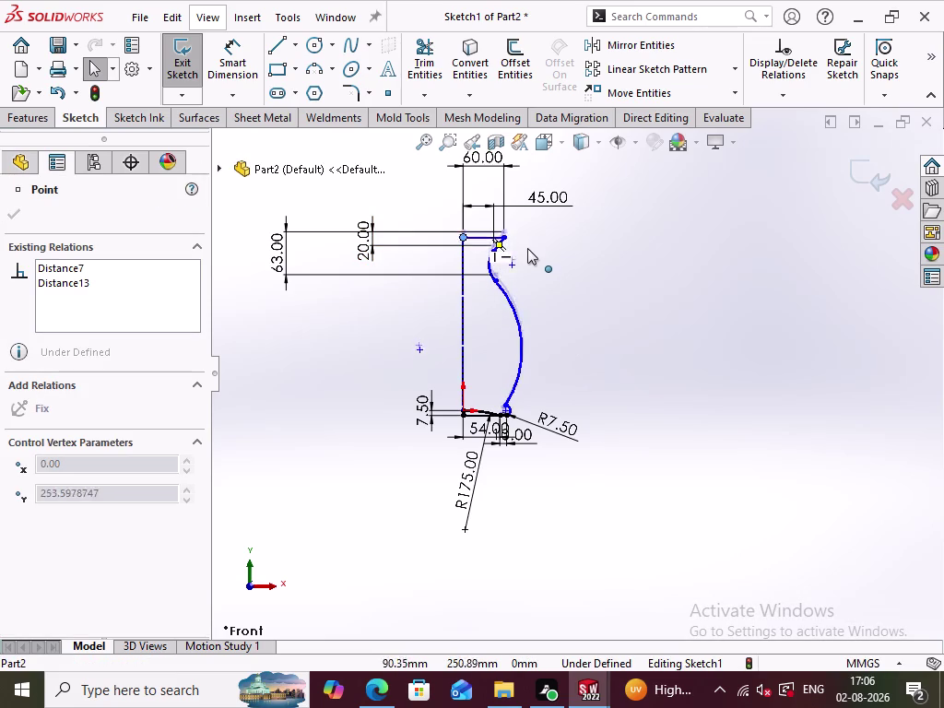
drag(524, 238, 542, 226)
click(570, 269)
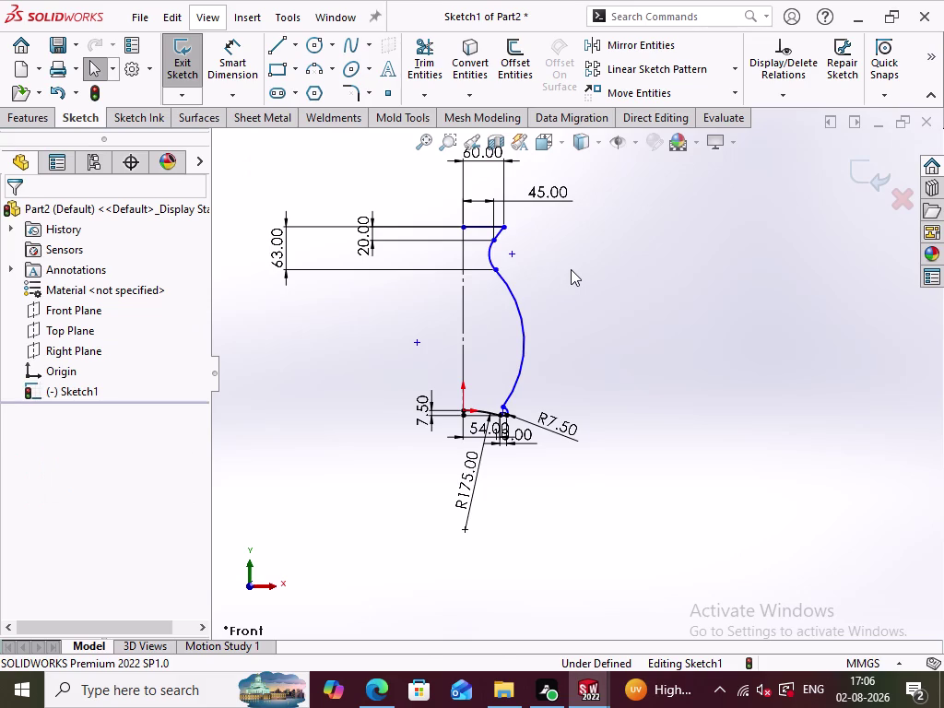
click(465, 303)
click(412, 312)
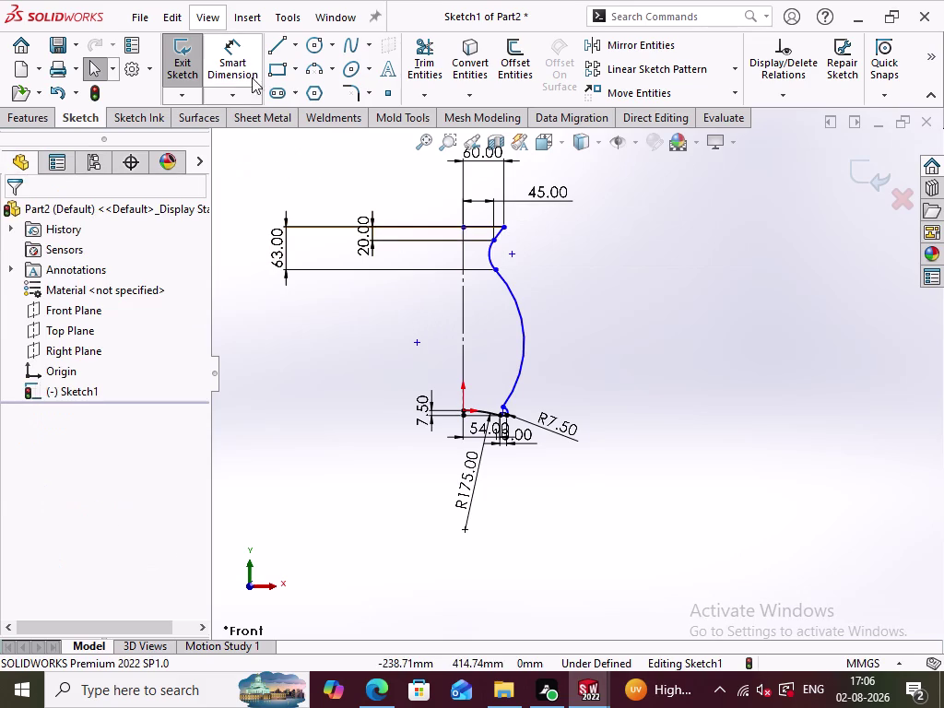
Add an overall height dimension between the profile's top and bottom, accepting the measured value.
click(234, 62)
click(467, 289)
click(404, 309)
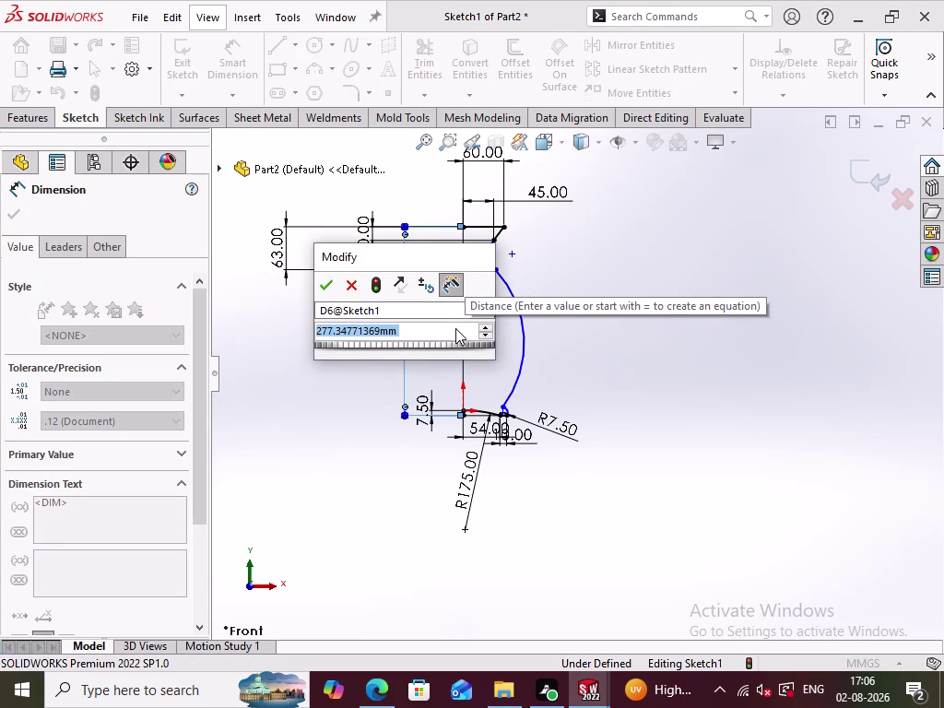
click(354, 283)
click(332, 354)
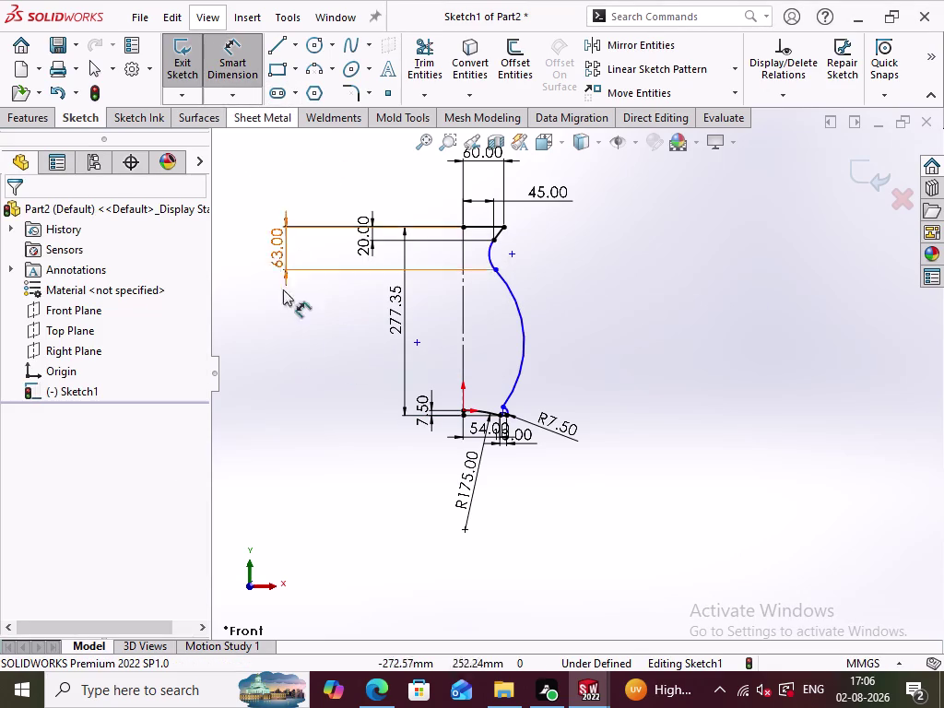
click(497, 241)
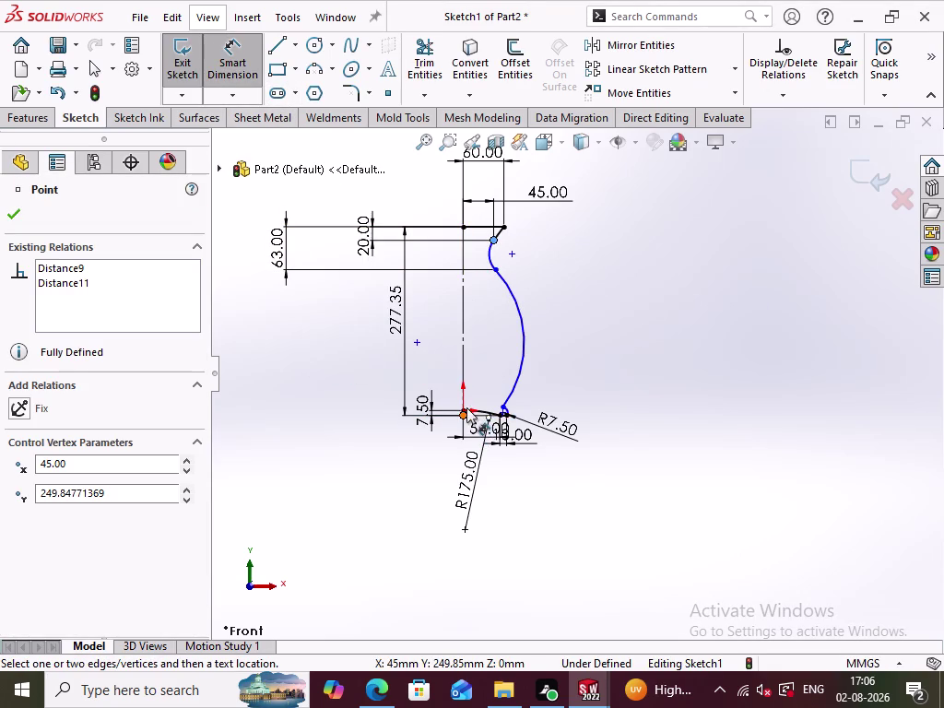
Dimension height from the bottom origin, enter 250, and dismiss the driven-dimension warning.
scroll(down, 3)
click(498, 395)
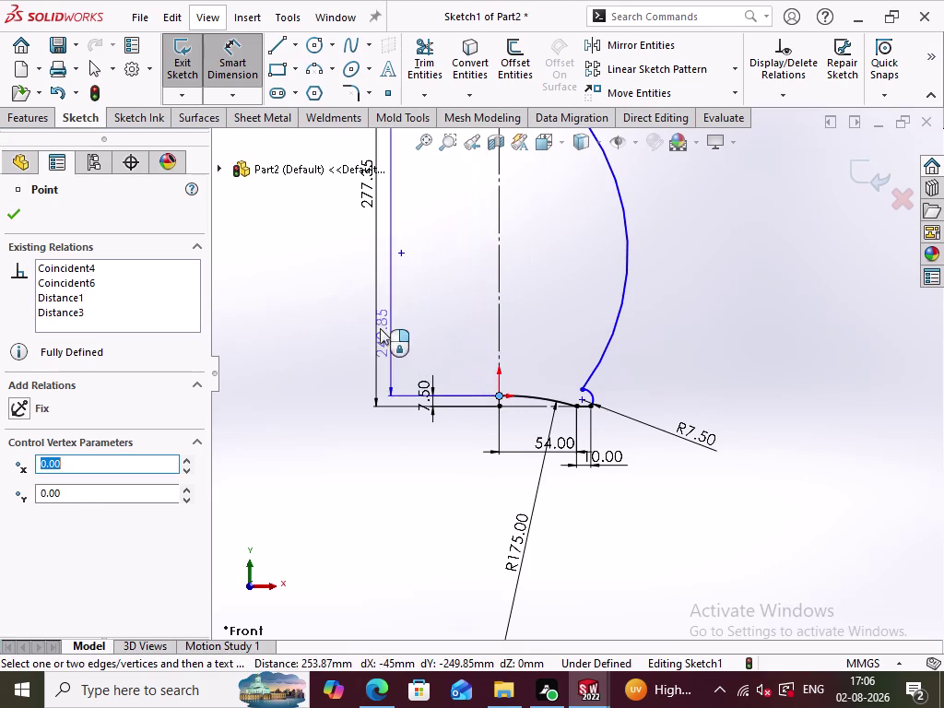
scroll(up, 3)
double_click(438, 305)
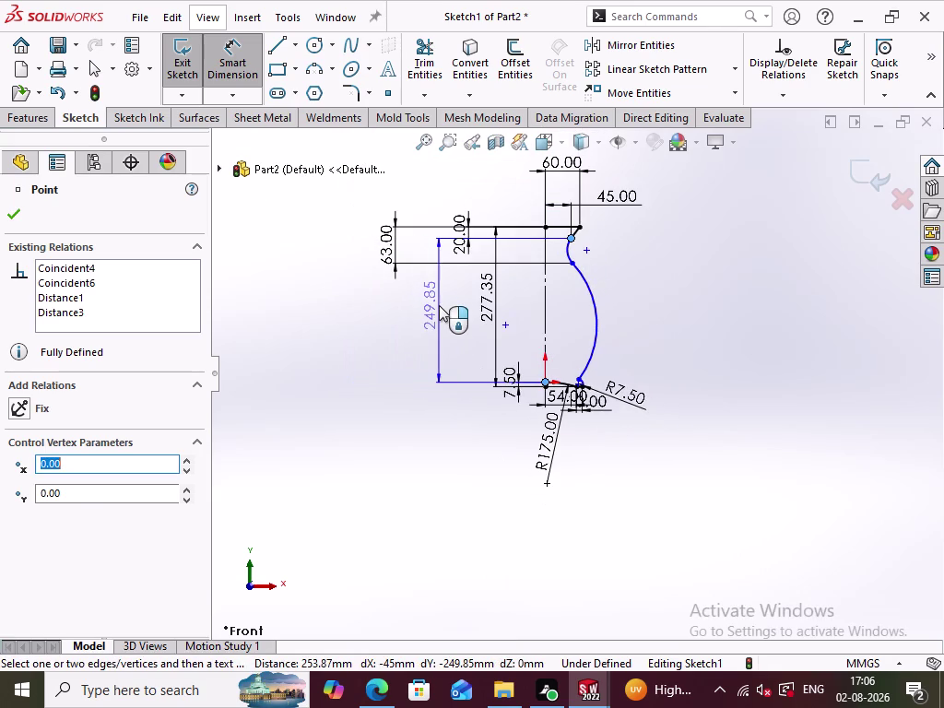
text(250)
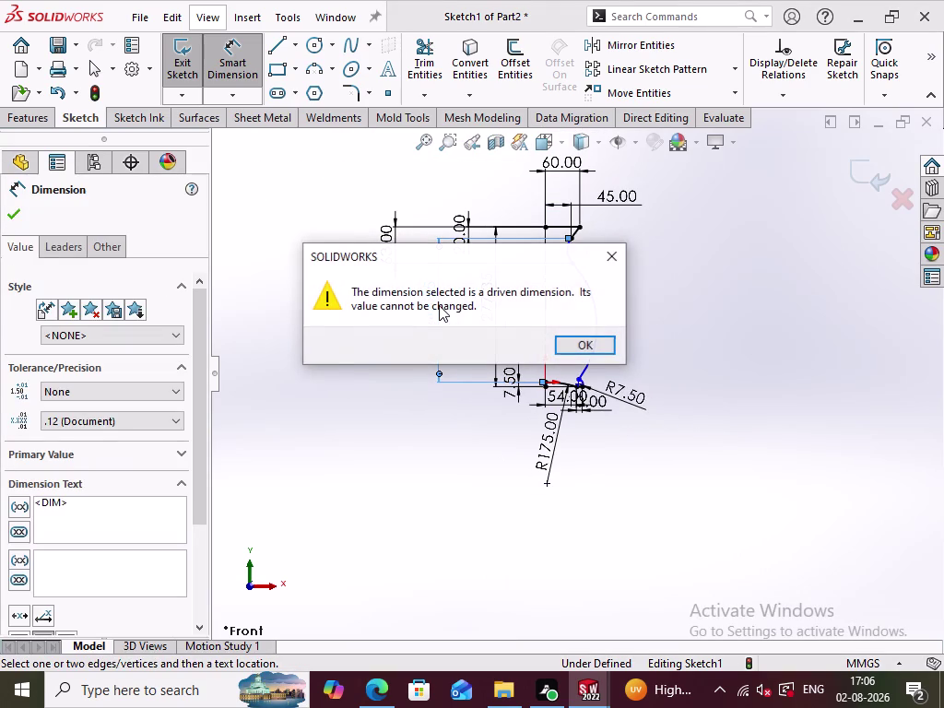
key(Return)
click(407, 421)
double_click(432, 302)
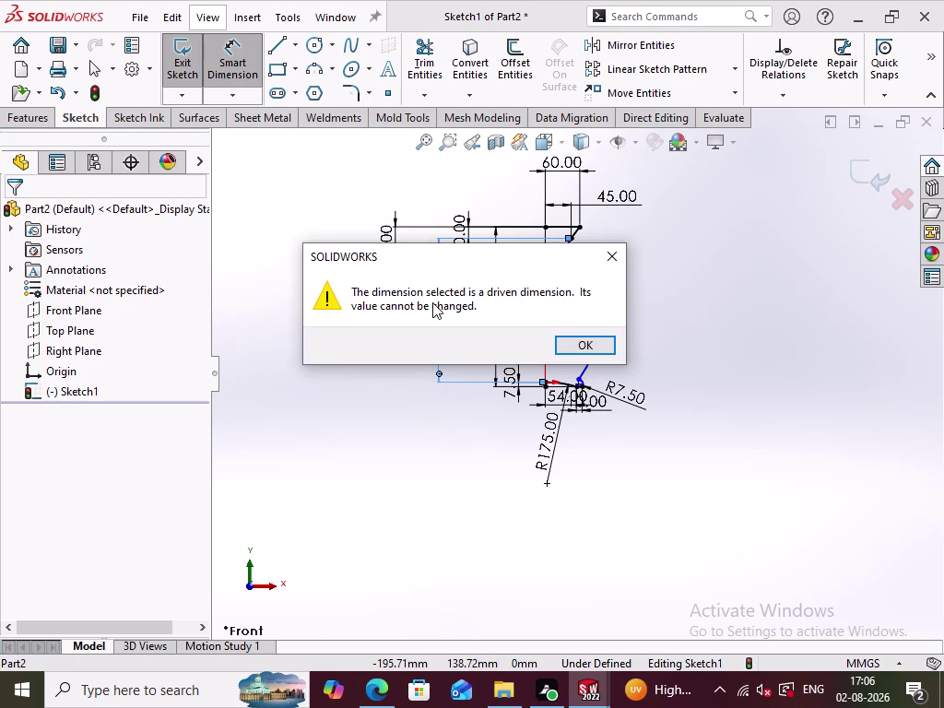
click(615, 258)
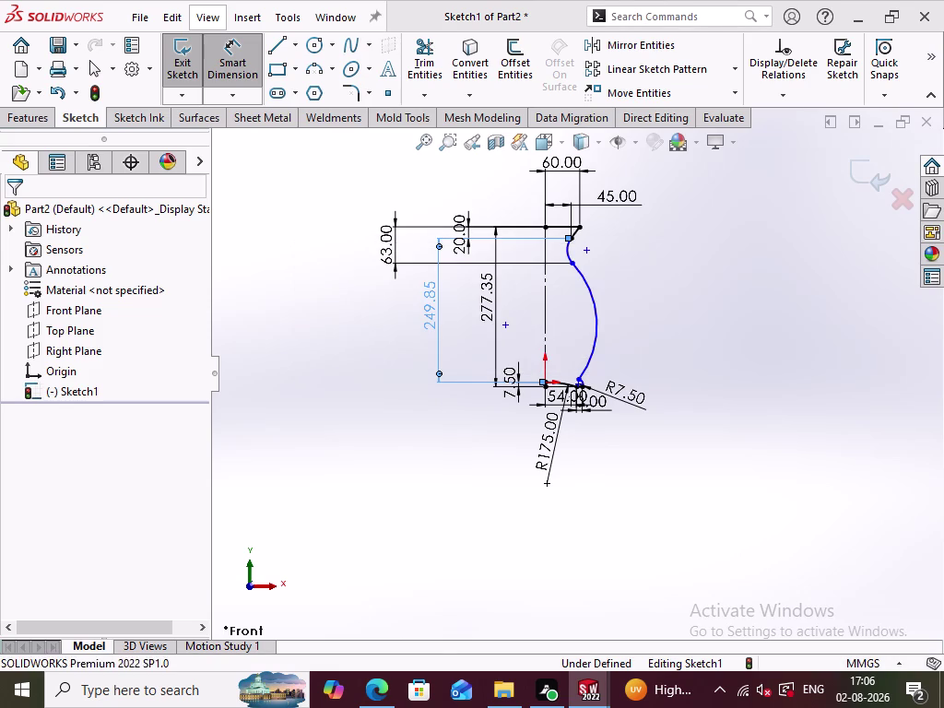
Attempt to edit the driven 249.85 height dimension through its context menu.
click(712, 310)
triple_click(425, 305)
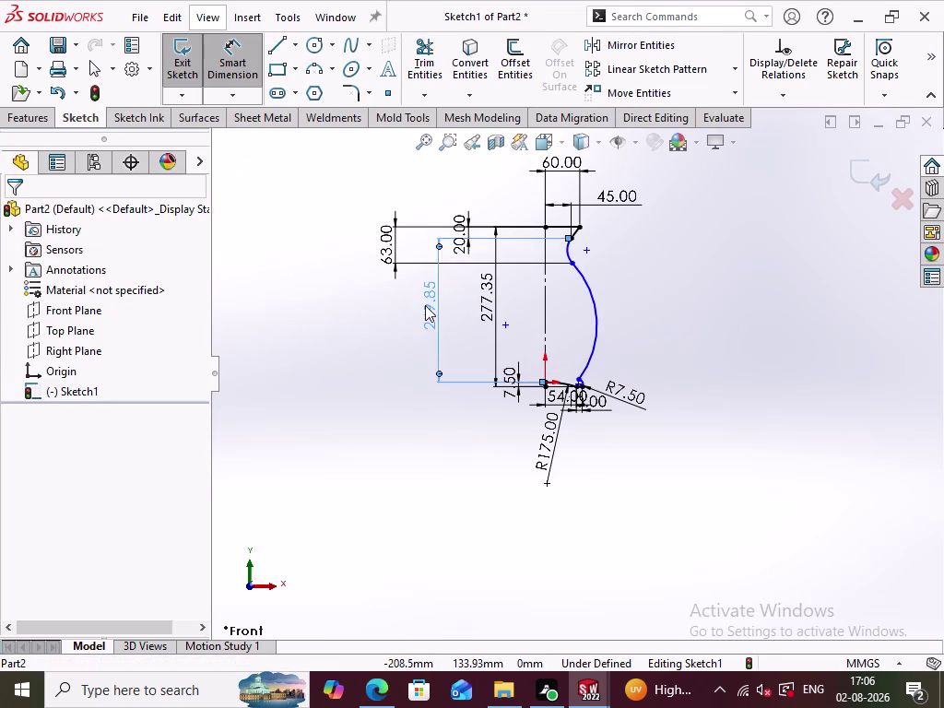
click(605, 267)
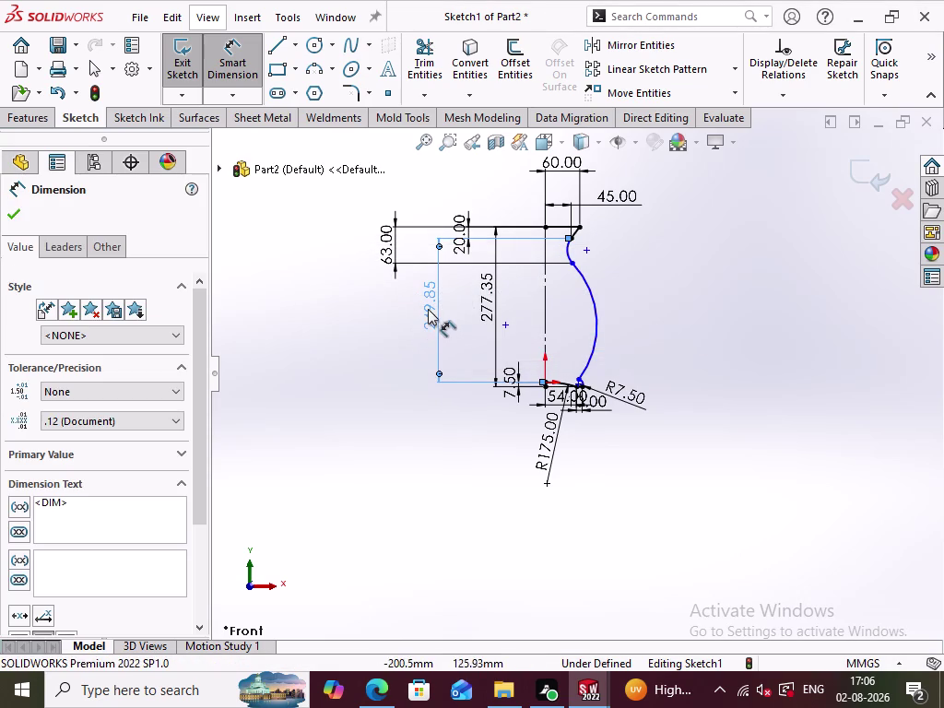
right_click(426, 306)
click(309, 418)
click(231, 67)
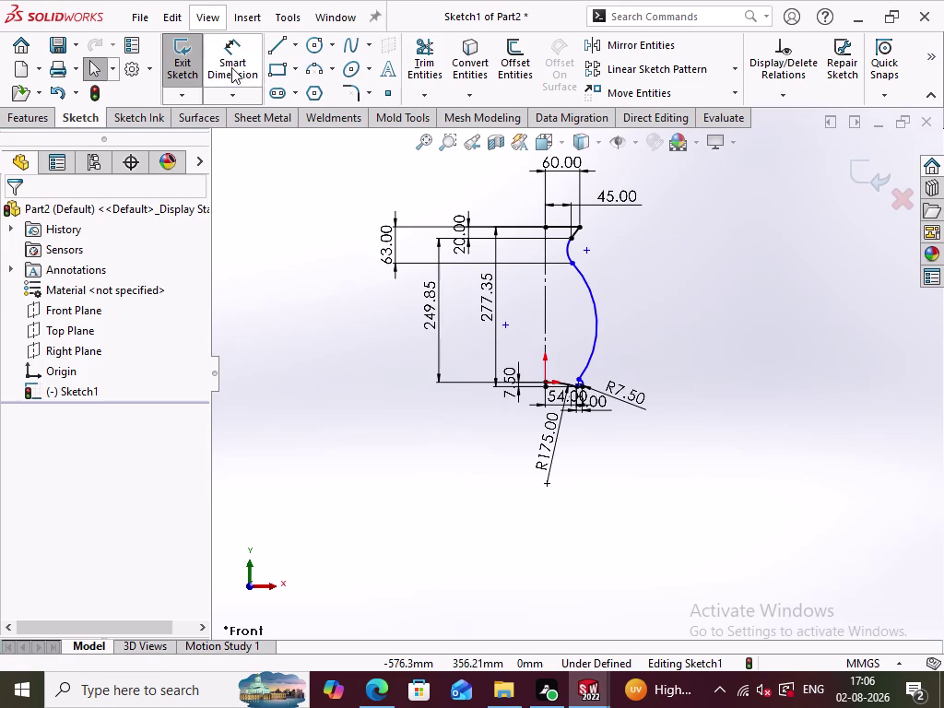
Delete the 277.35 and driven 249.85 height dimensions.
click(677, 309)
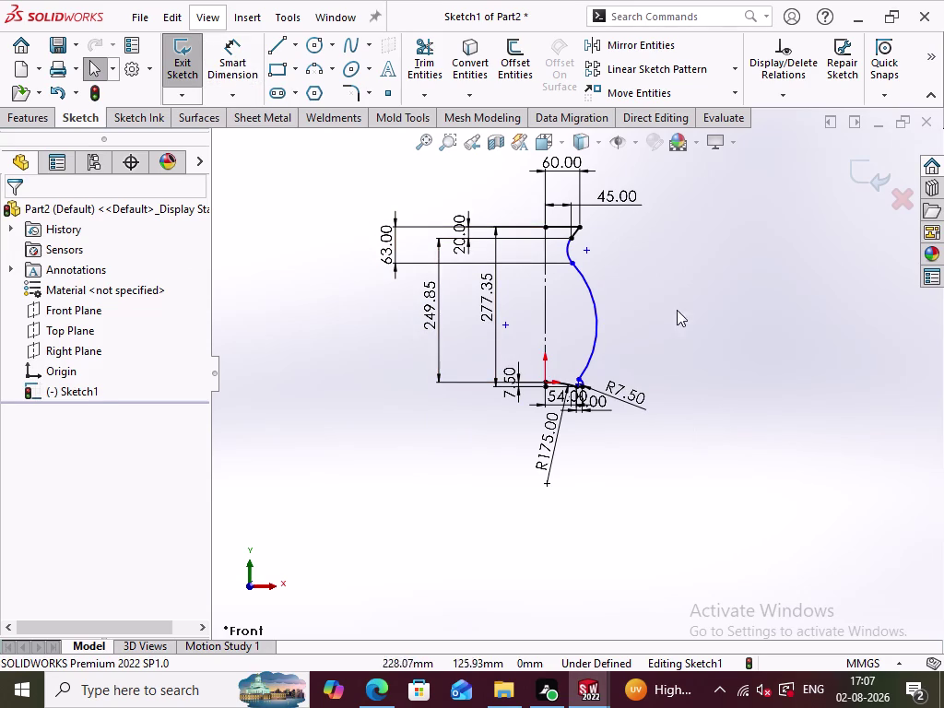
right_click(492, 294)
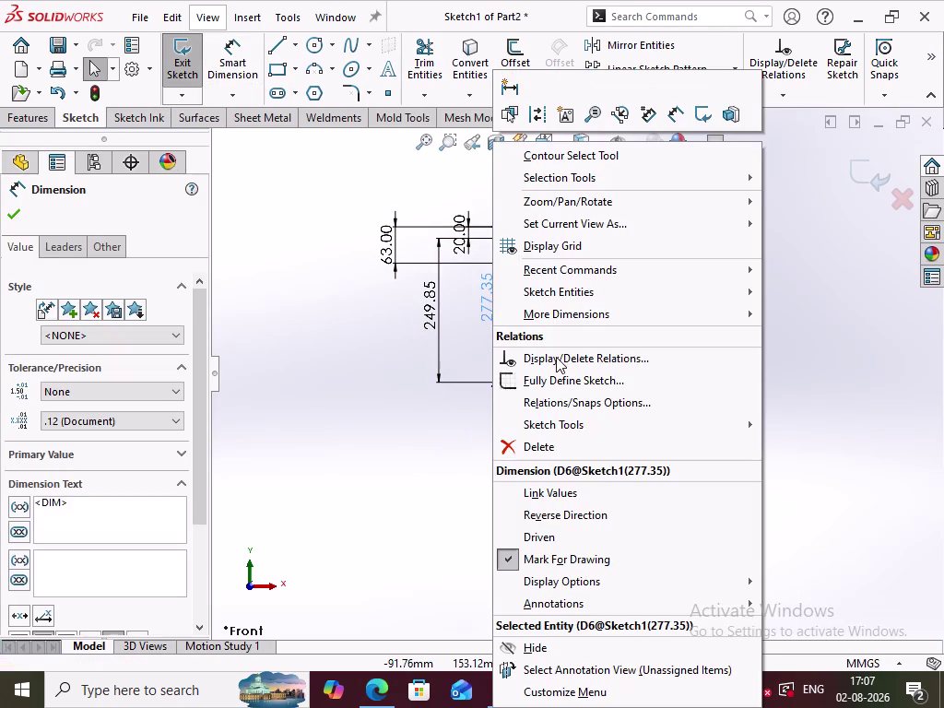
click(535, 447)
double_click(427, 299)
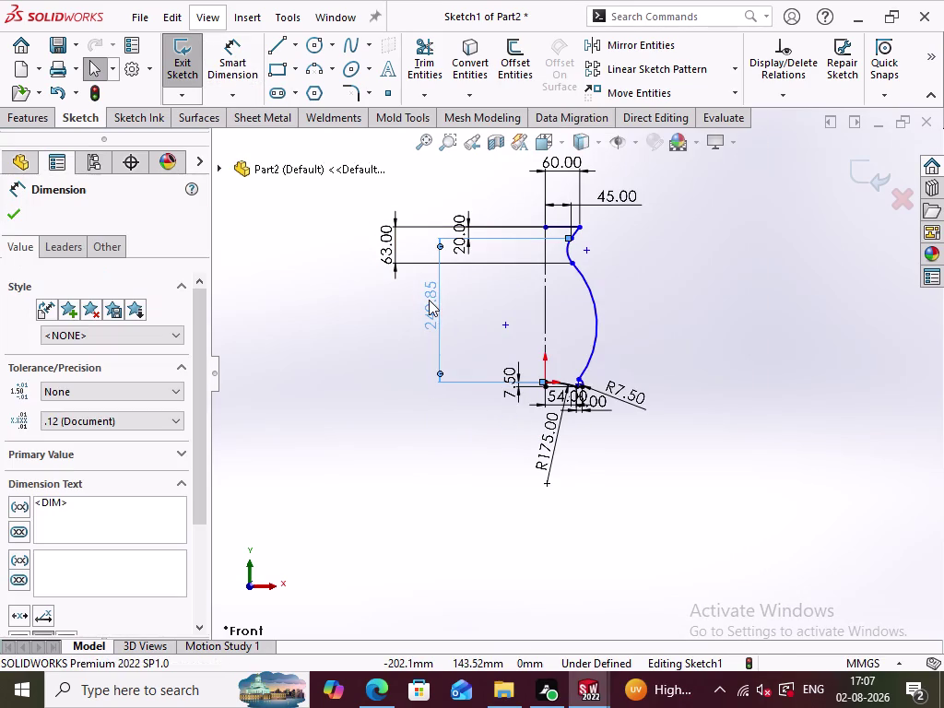
click(611, 271)
click(621, 248)
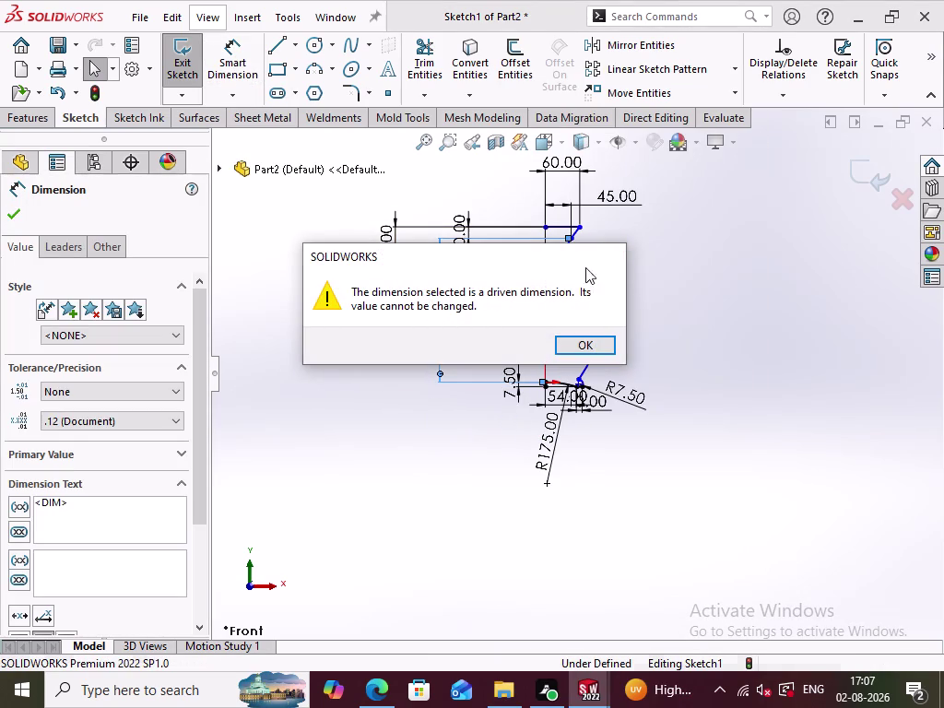
right_click(431, 304)
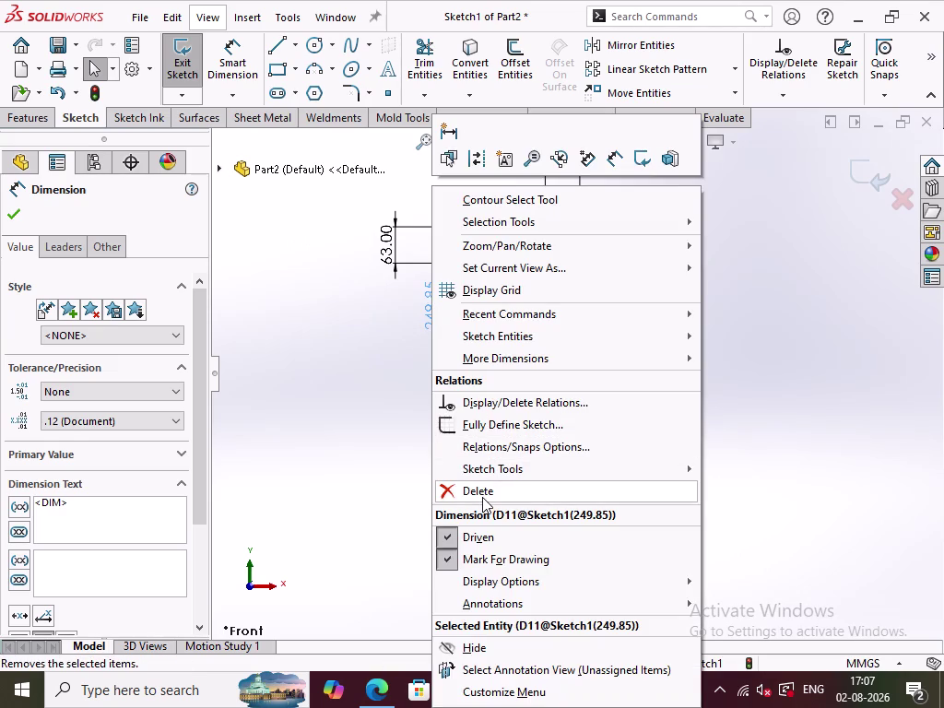
click(482, 497)
Dimension the curve's top point to the origin at 250 mm.
click(247, 61)
click(571, 241)
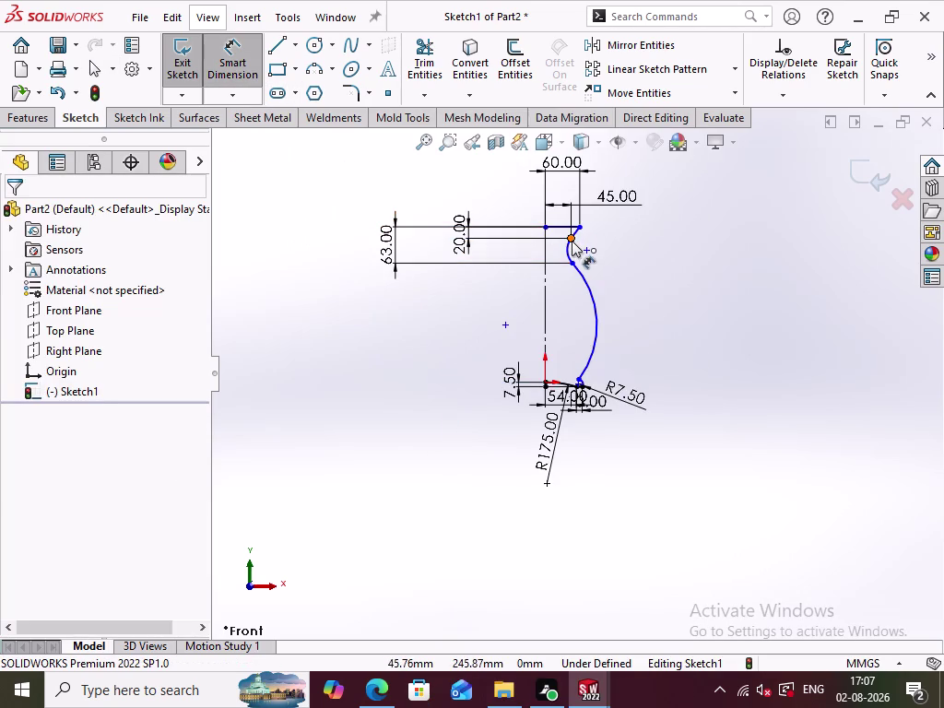
scroll(down, 3)
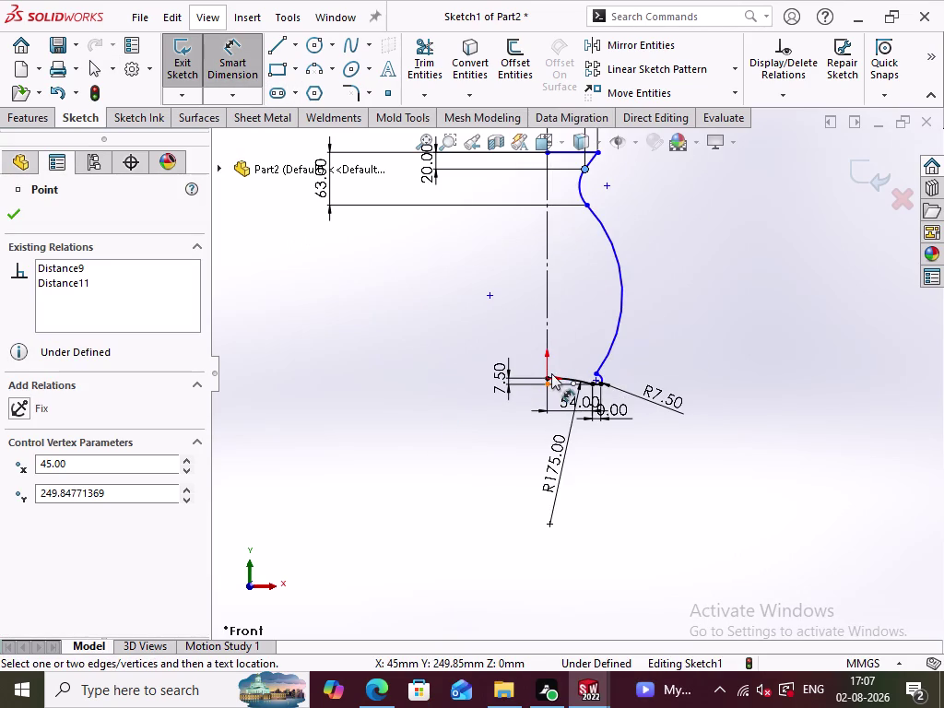
scroll(down, 3)
scroll(up, 3)
scroll(down, 3)
click(547, 376)
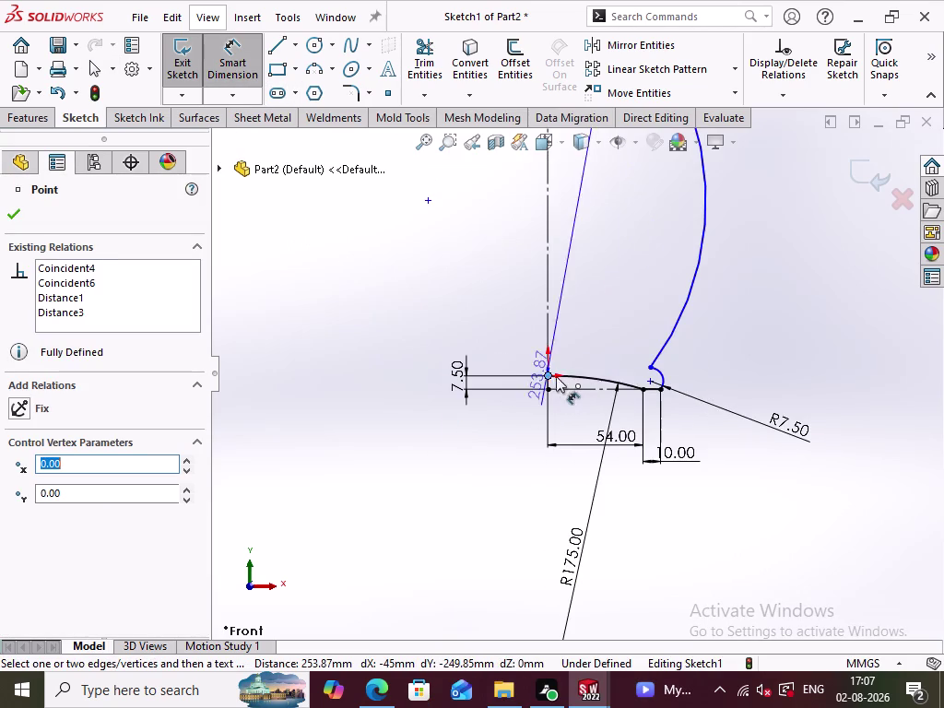
scroll(up, 3)
click(726, 248)
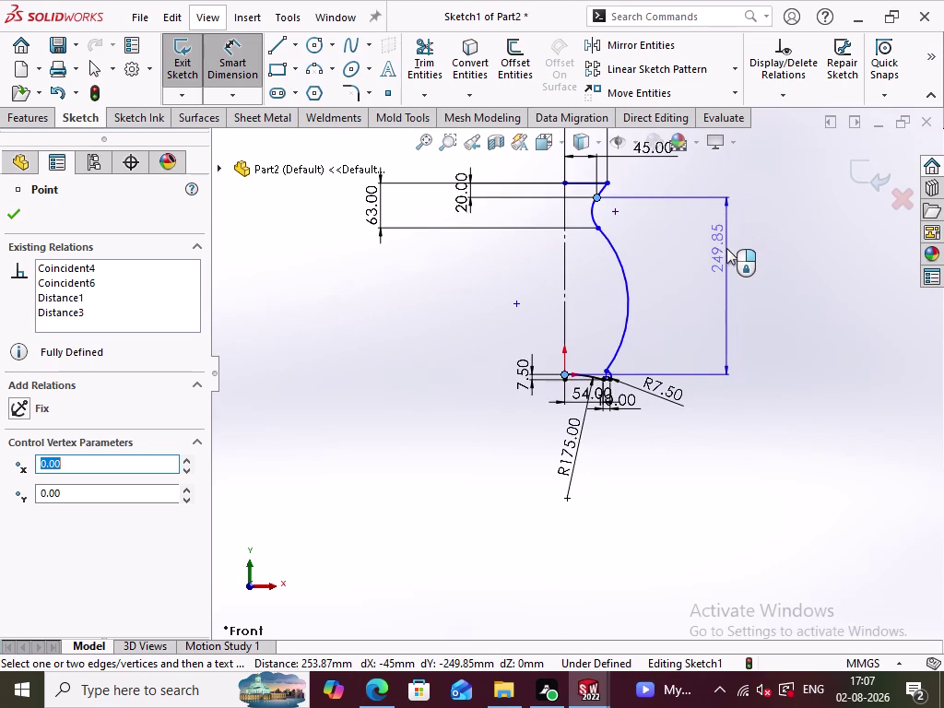
text(2)
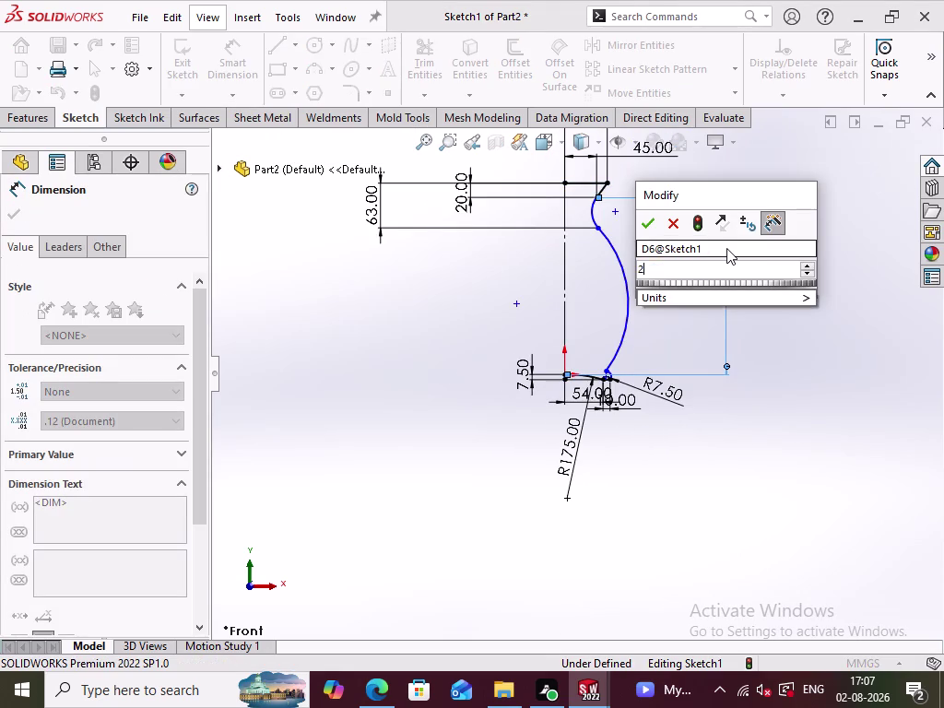
text(50)
key(Return)
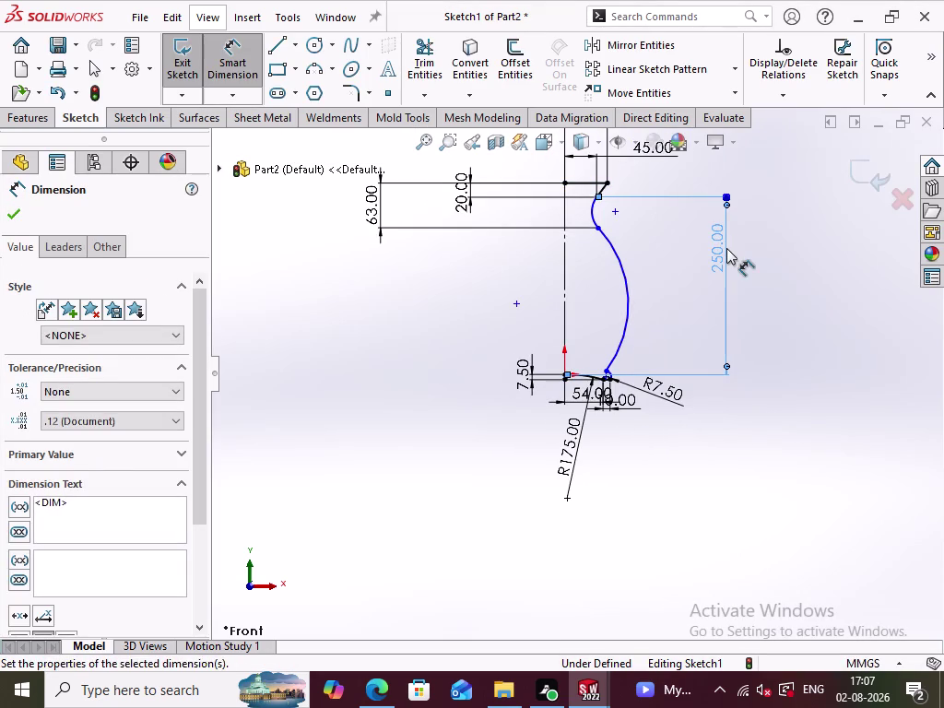
click(771, 309)
scroll(up, 3)
scroll(down, 3)
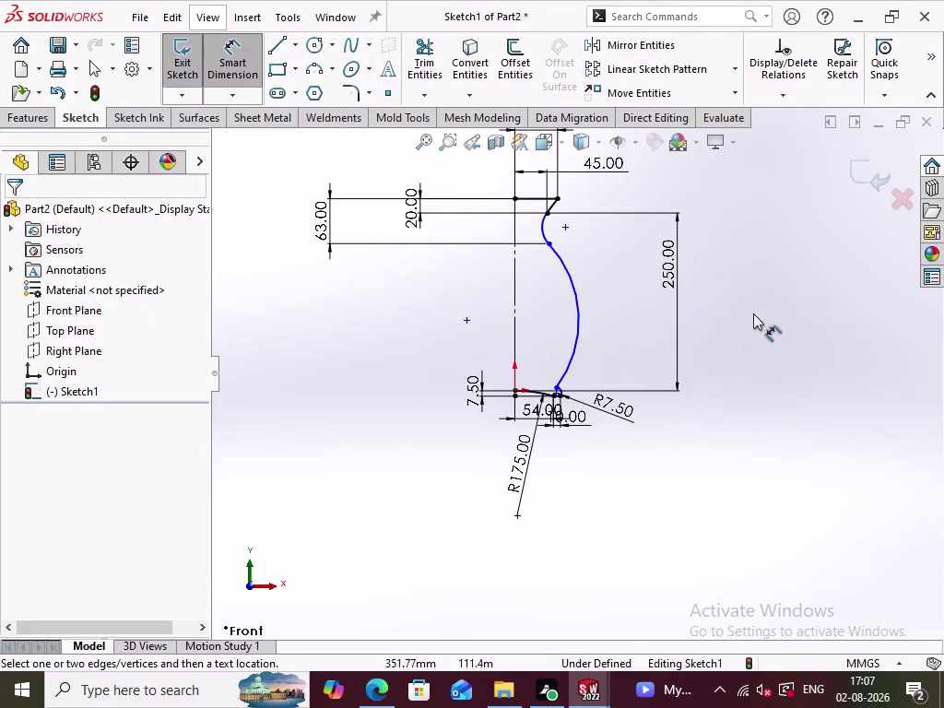
scroll(down, 3)
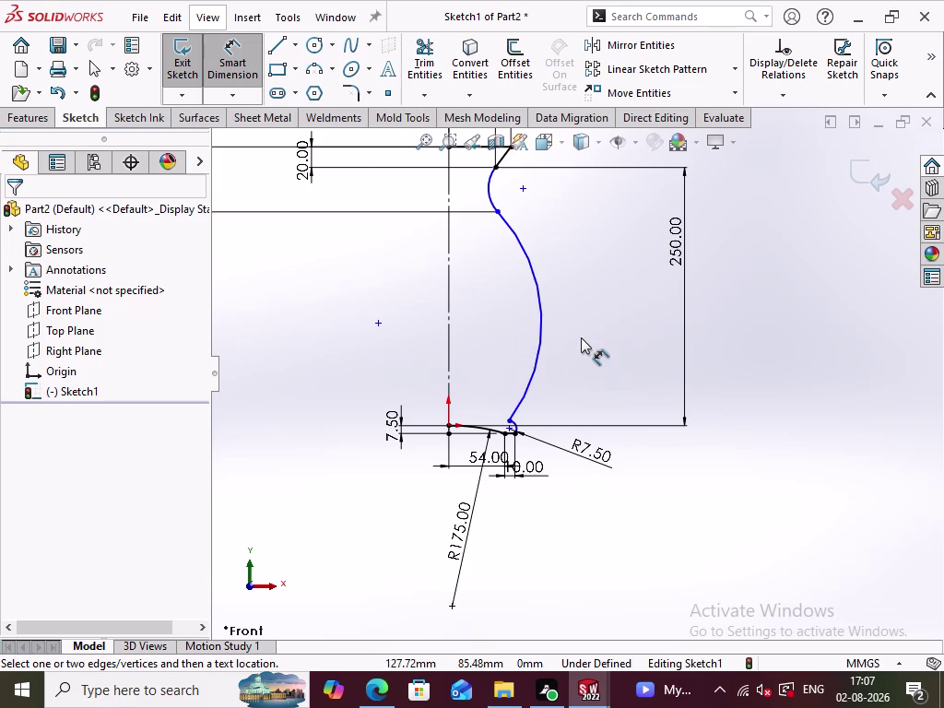
scroll(up, 3)
scroll(up, 3)
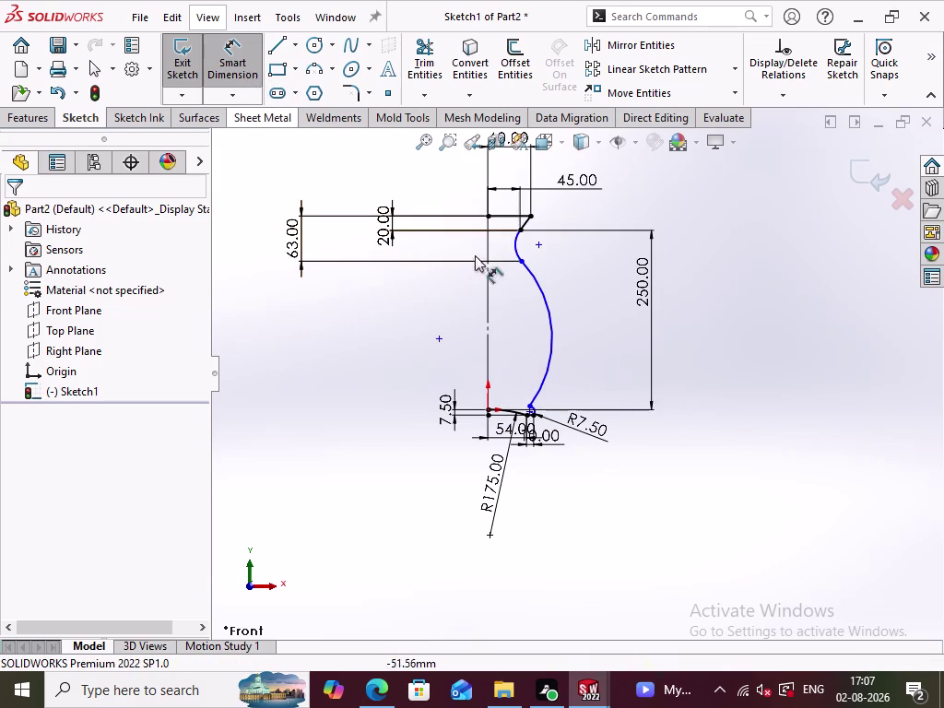
click(552, 355)
click(595, 335)
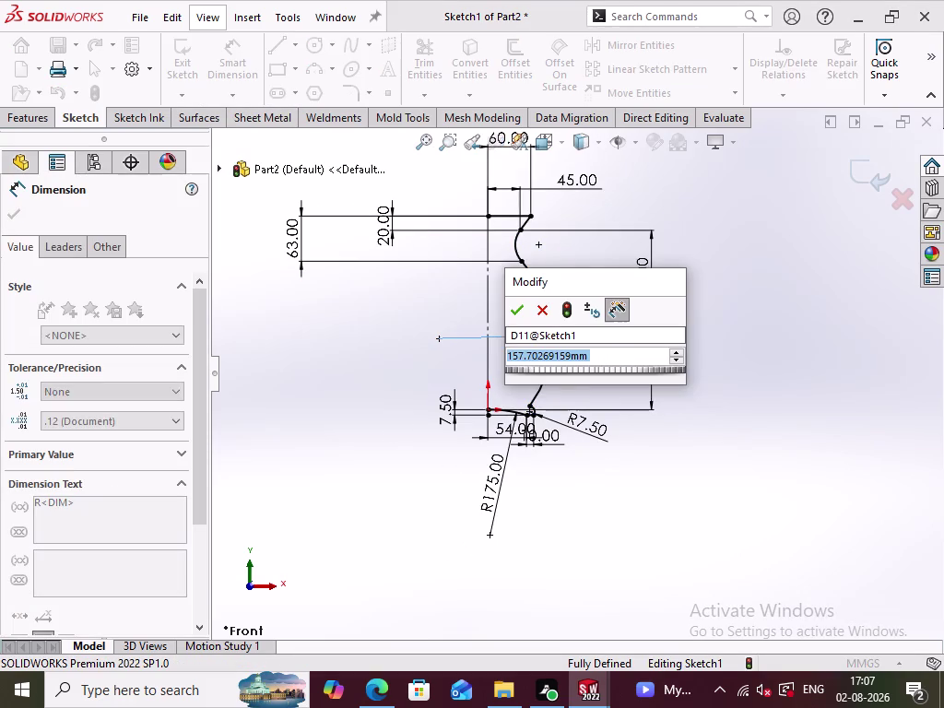
text(19)
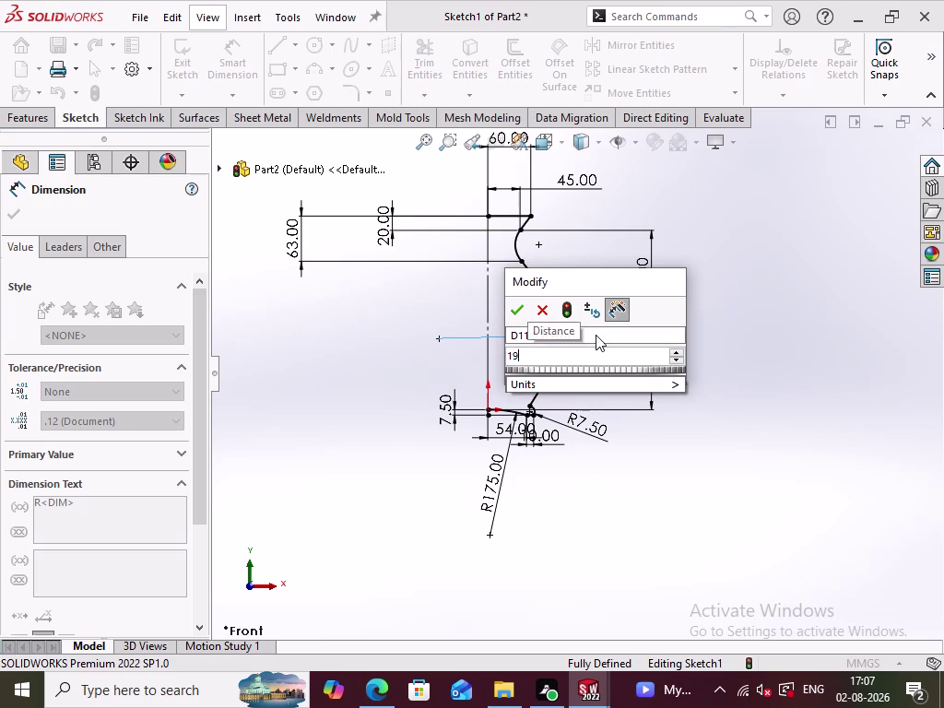
text(5)
key(Return)
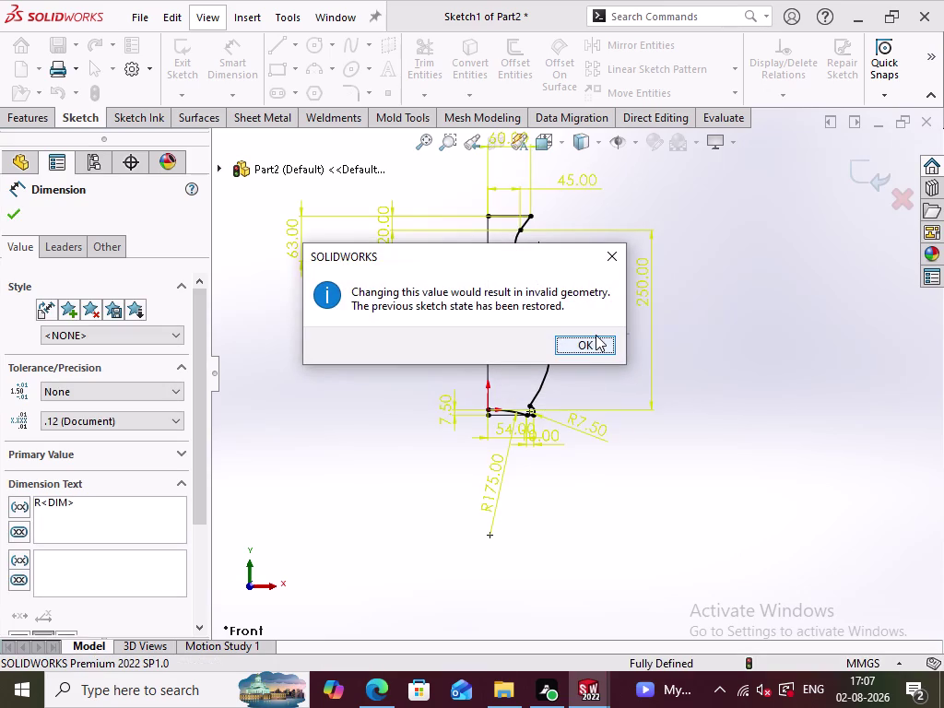
click(588, 342)
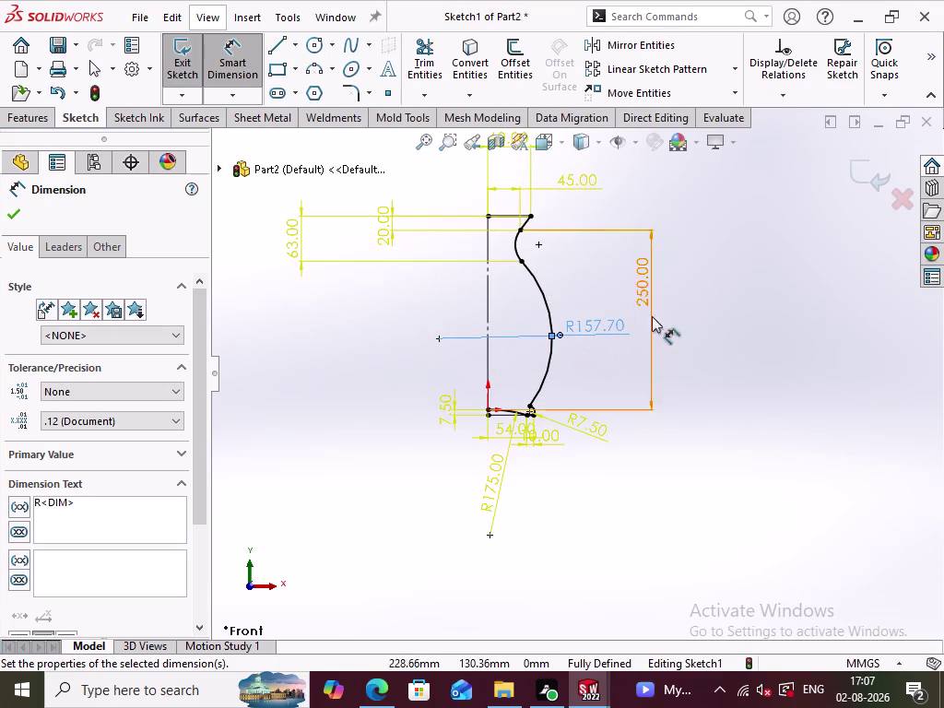
key(ctrl+z)
click(729, 326)
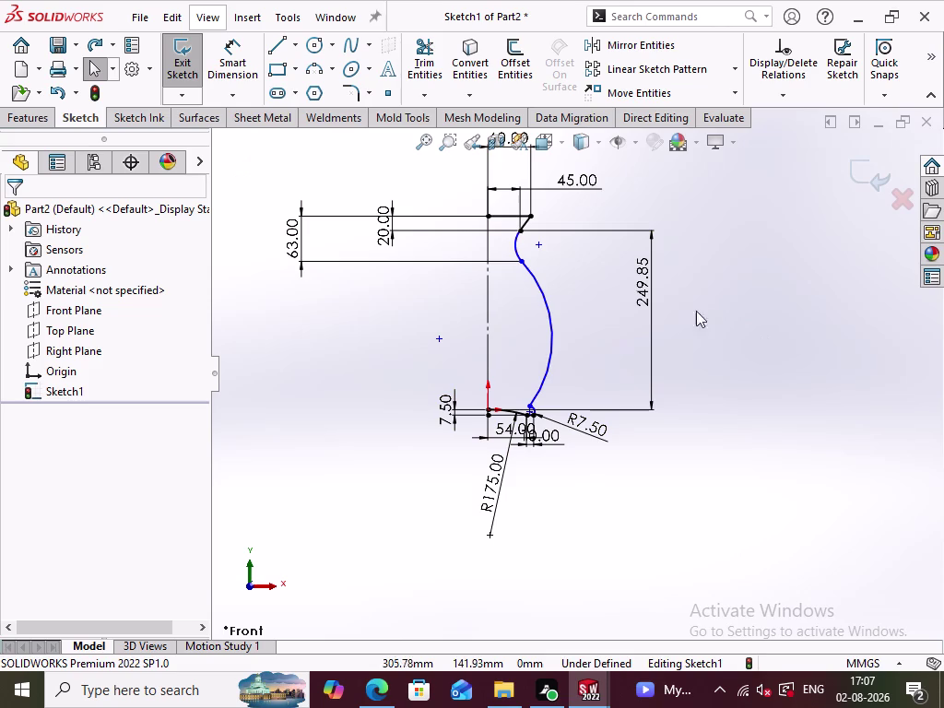
double_click(638, 288)
drag(673, 285, 580, 288)
text(250)
key(Return)
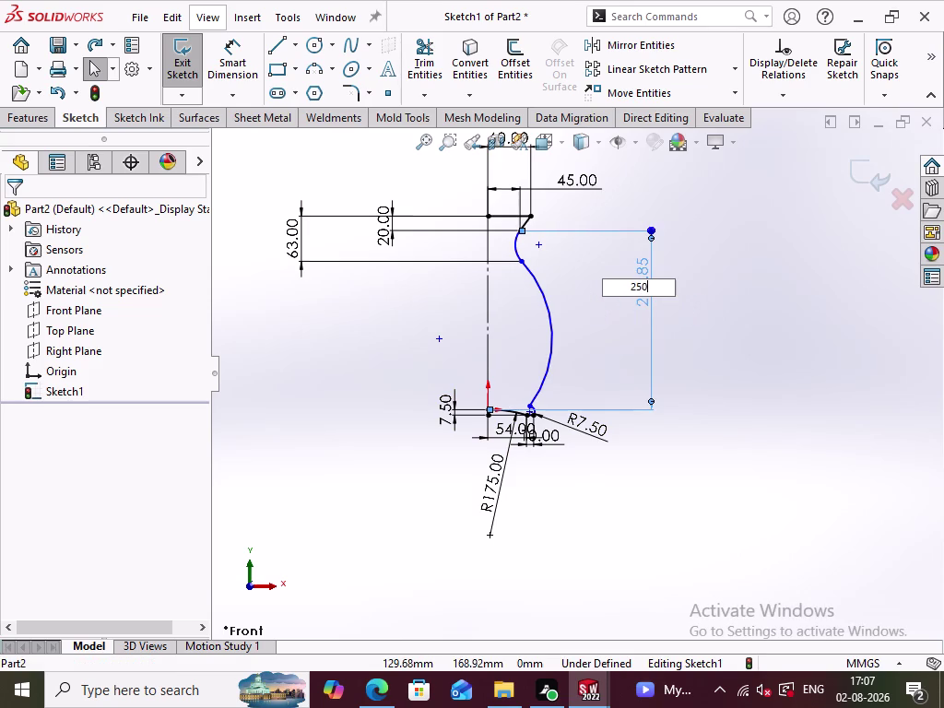
click(734, 317)
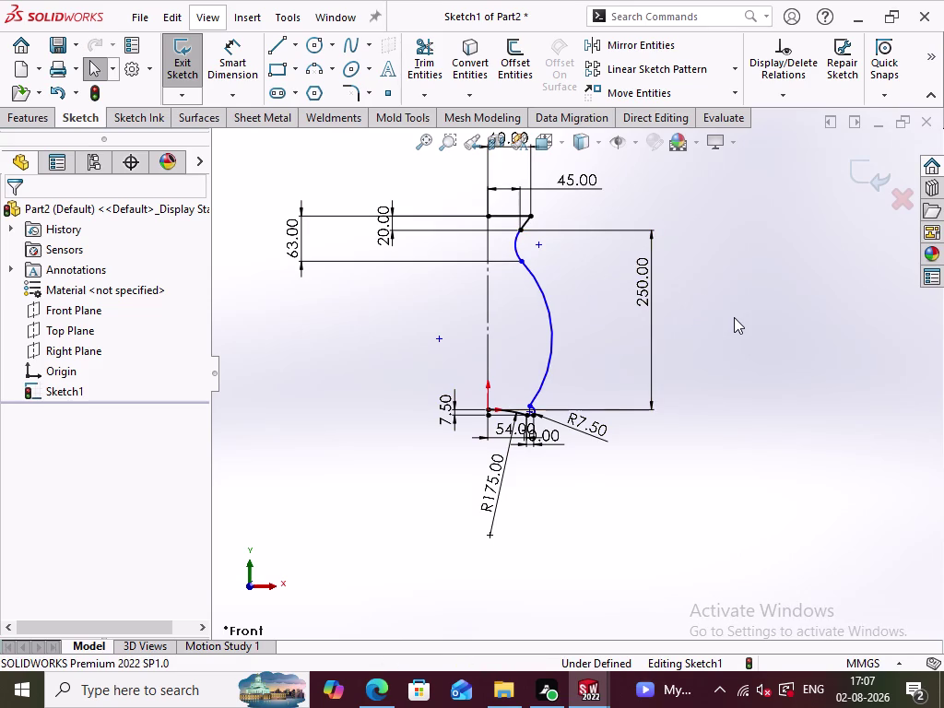